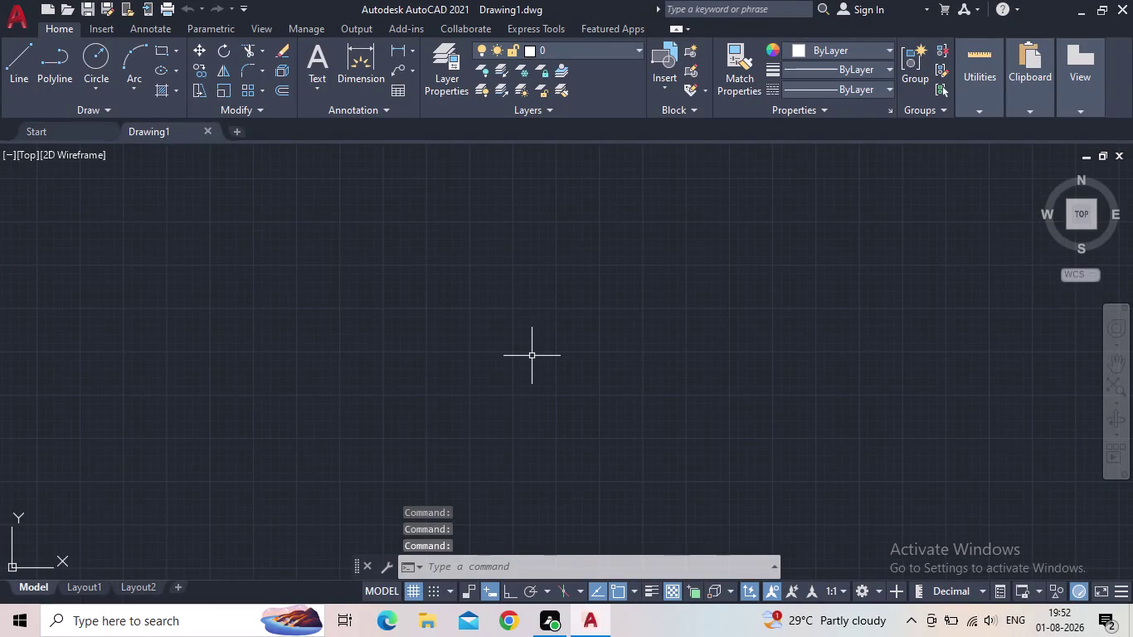
Set drawing units to Engineering length with 0'-0.00" precision, keeping Millimeters insertion scale.
middle_drag(510, 368, 464, 381)
scroll(down, 3)
middle_drag(438, 371, 533, 411)
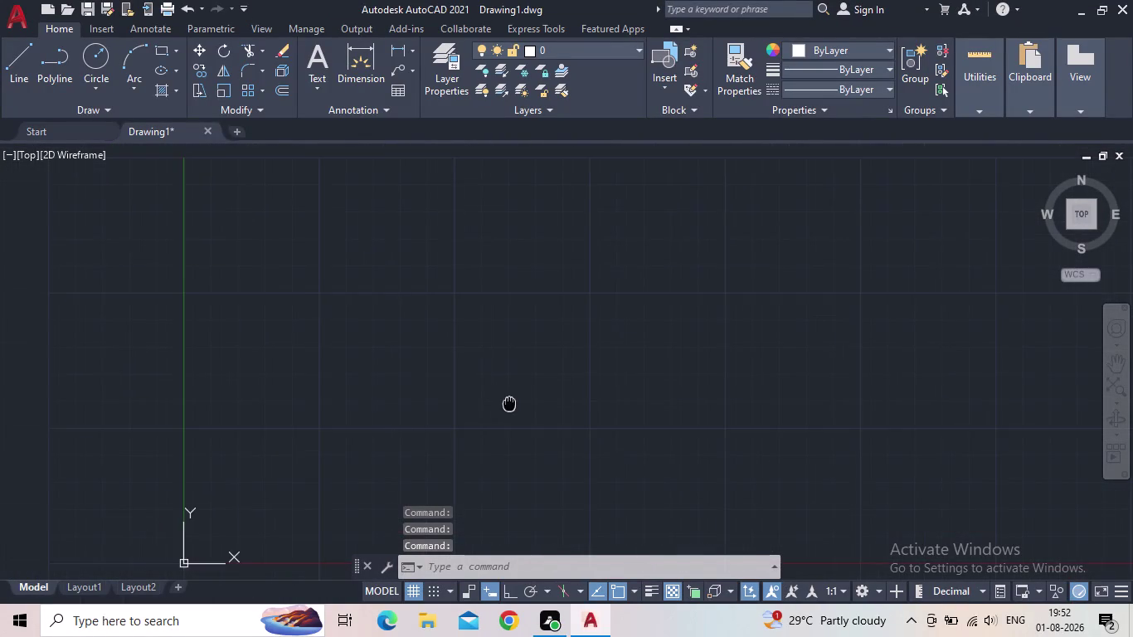
middle_drag(533, 411, 526, 408)
key(u)
key(n)
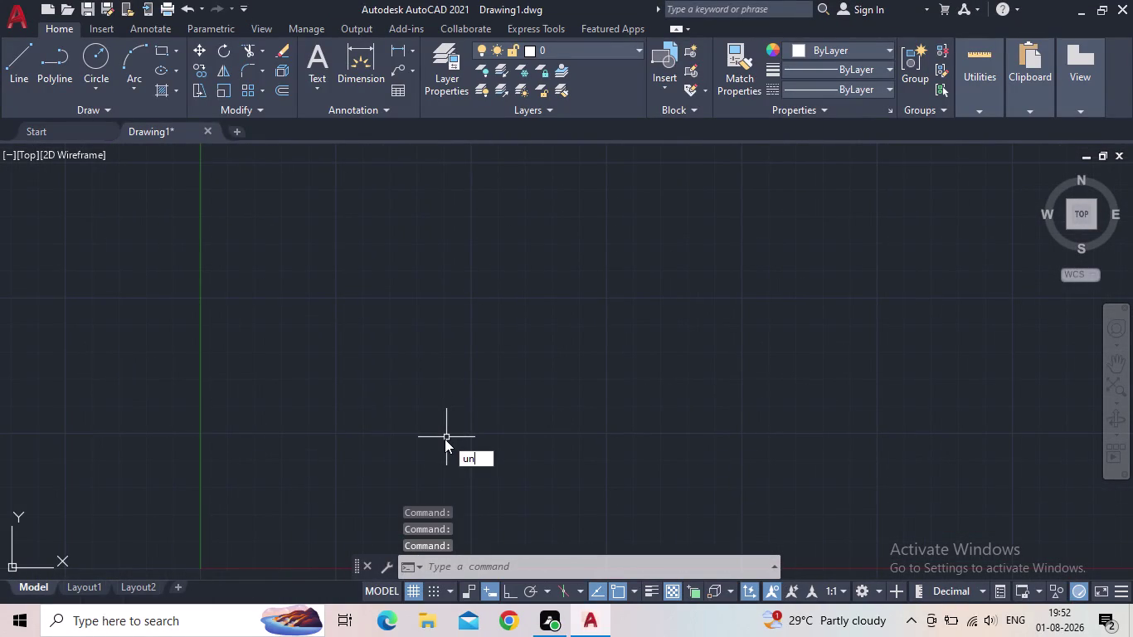
key(Return)
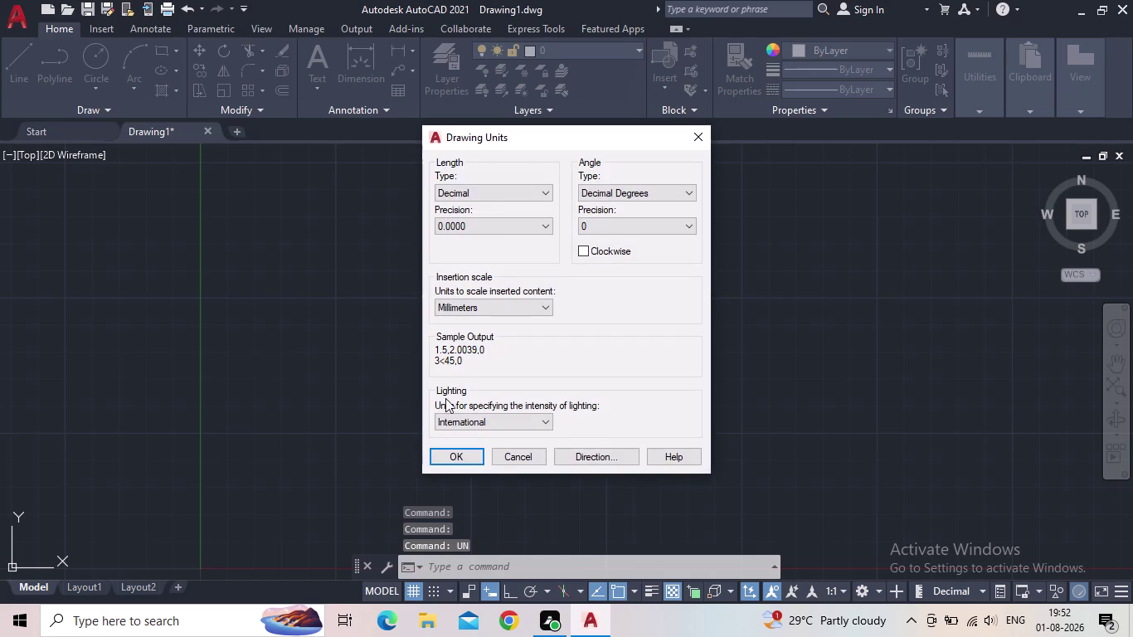
click(501, 195)
click(490, 226)
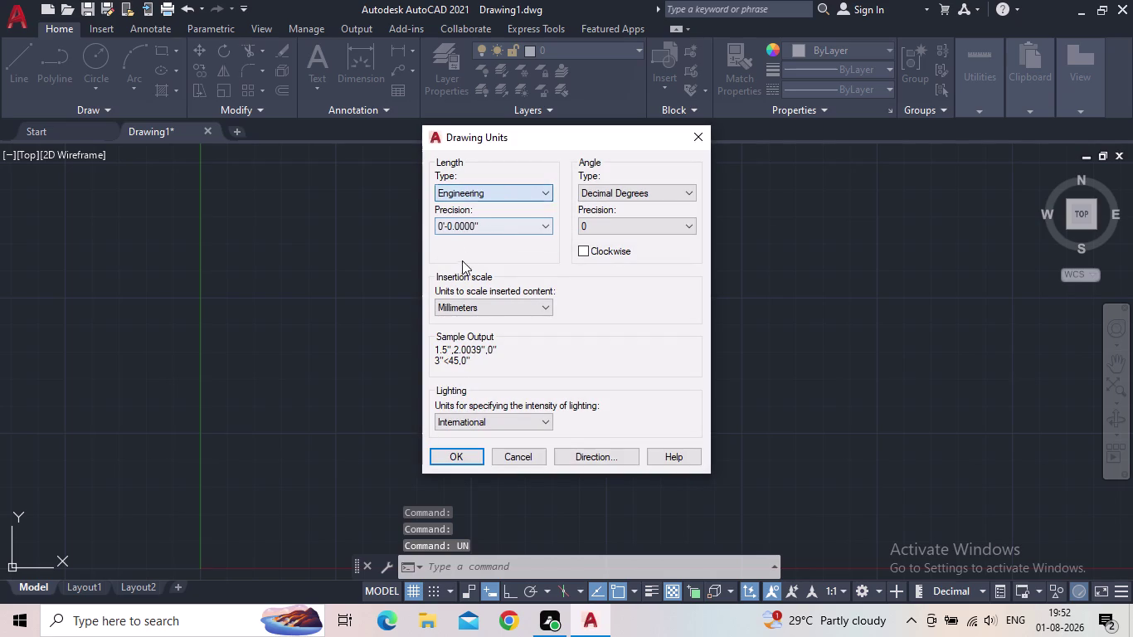
click(506, 229)
click(474, 260)
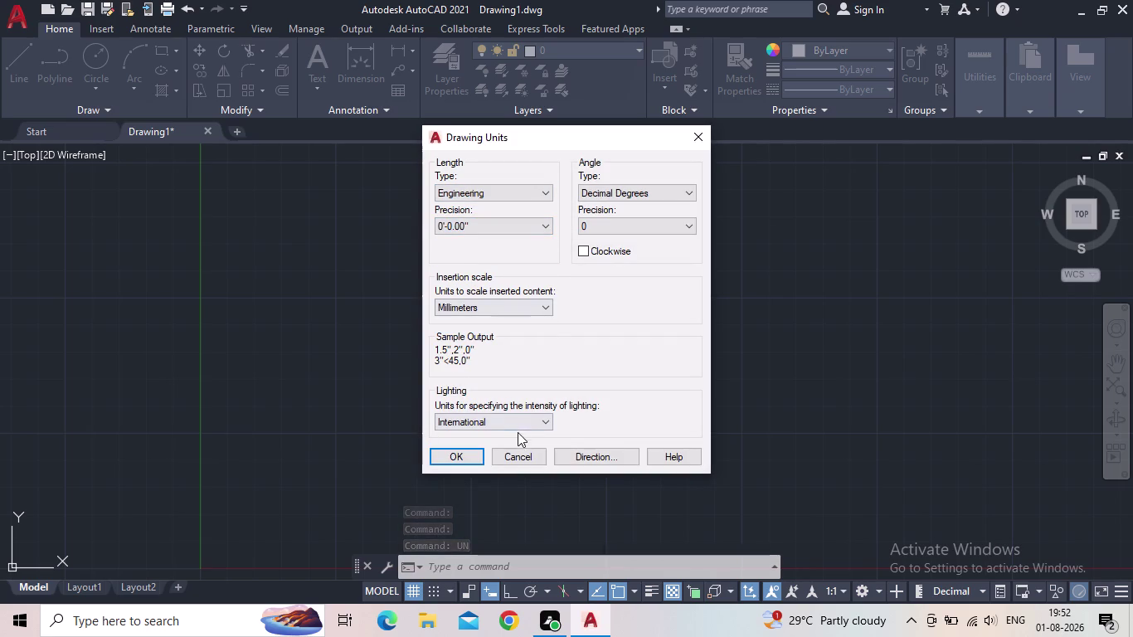
click(512, 304)
click(474, 331)
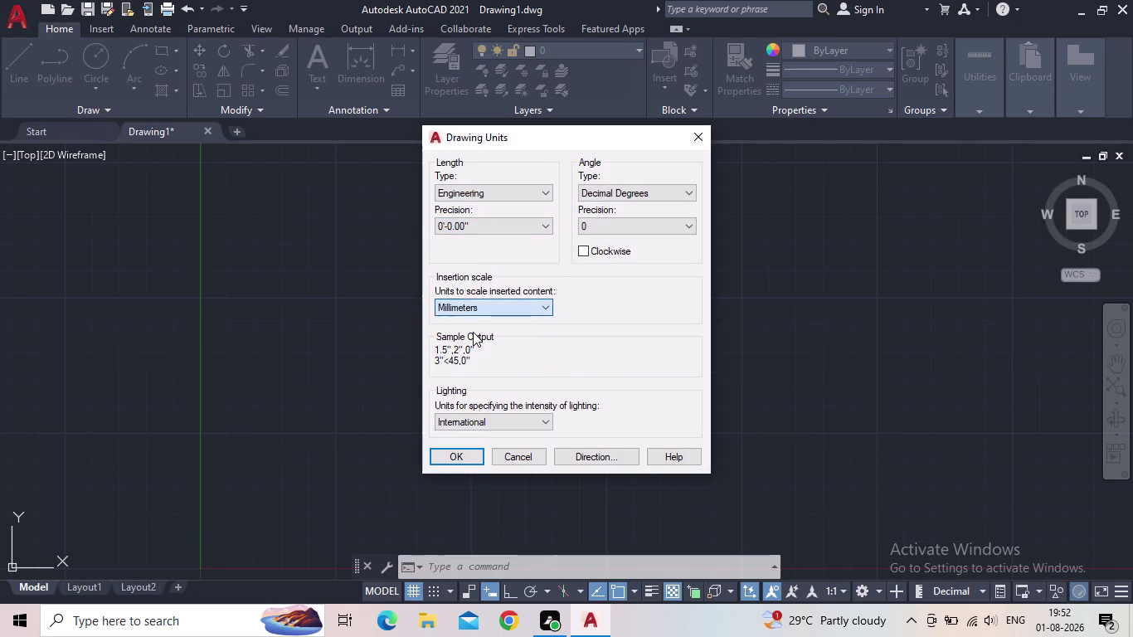
click(457, 450)
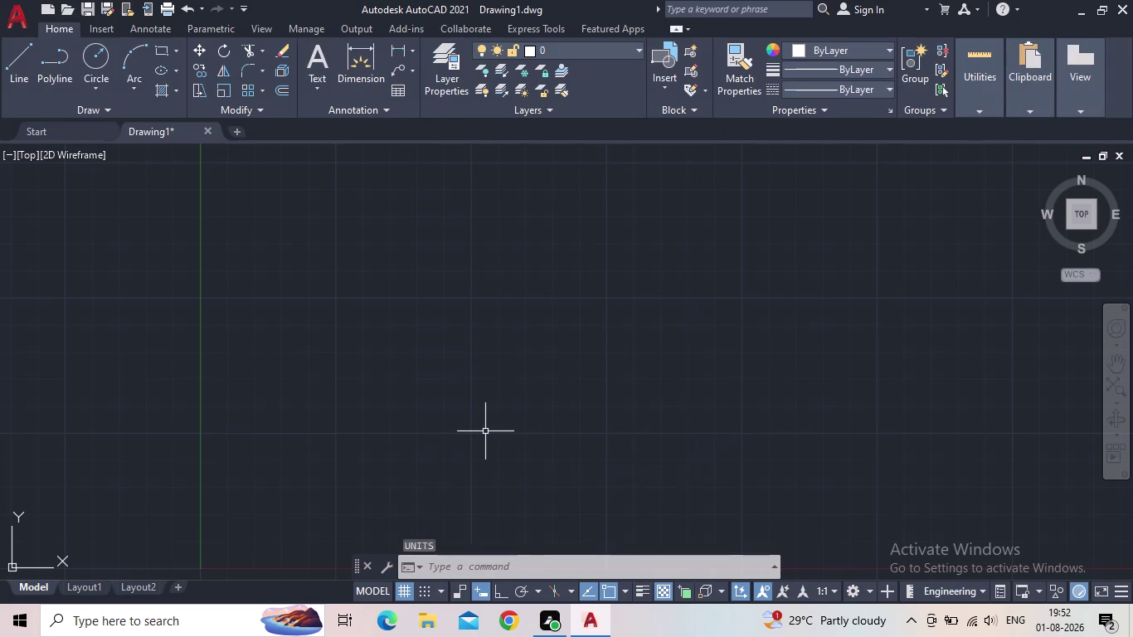
Give the ISO-25 dimension style Engineering primary units with 0'-0.00" precision, then close the manager.
key(d)
key(space)
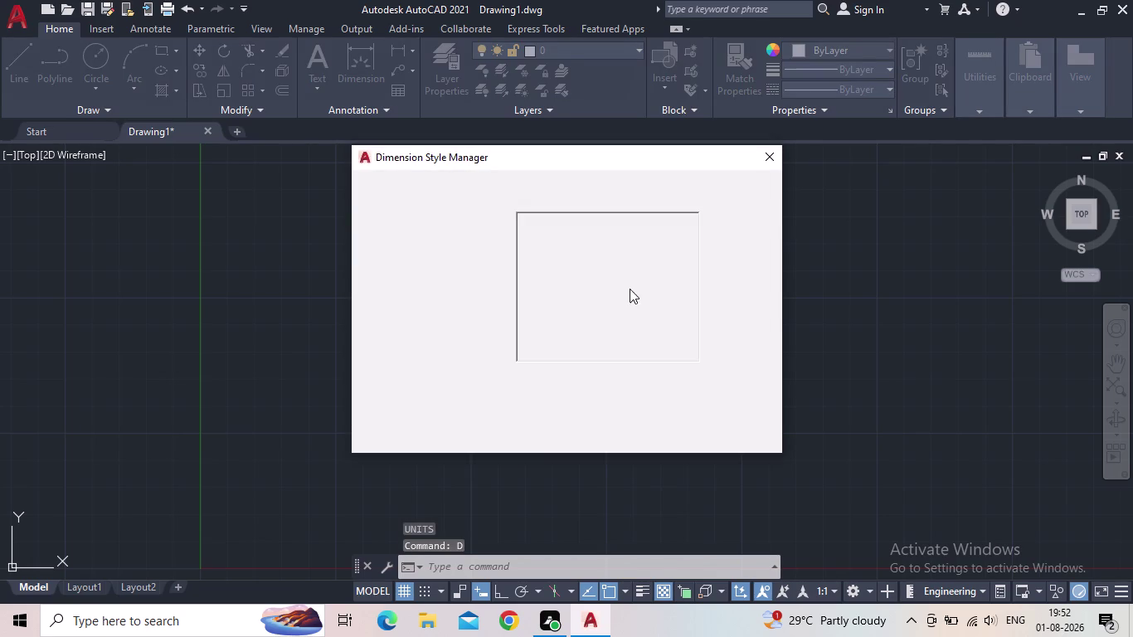
click(737, 277)
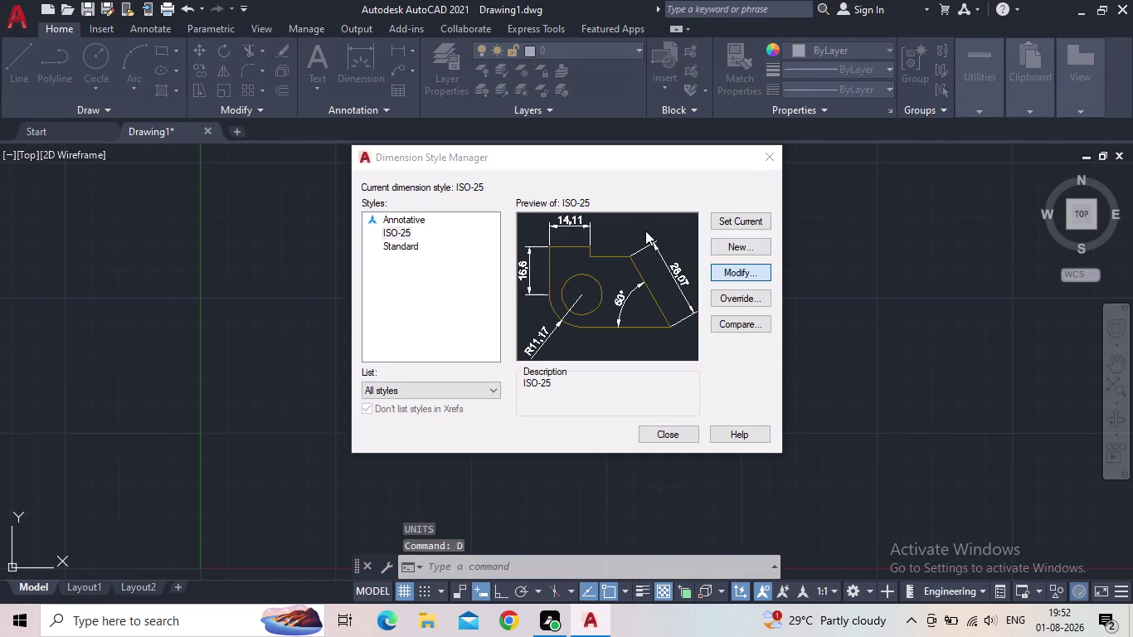
click(548, 122)
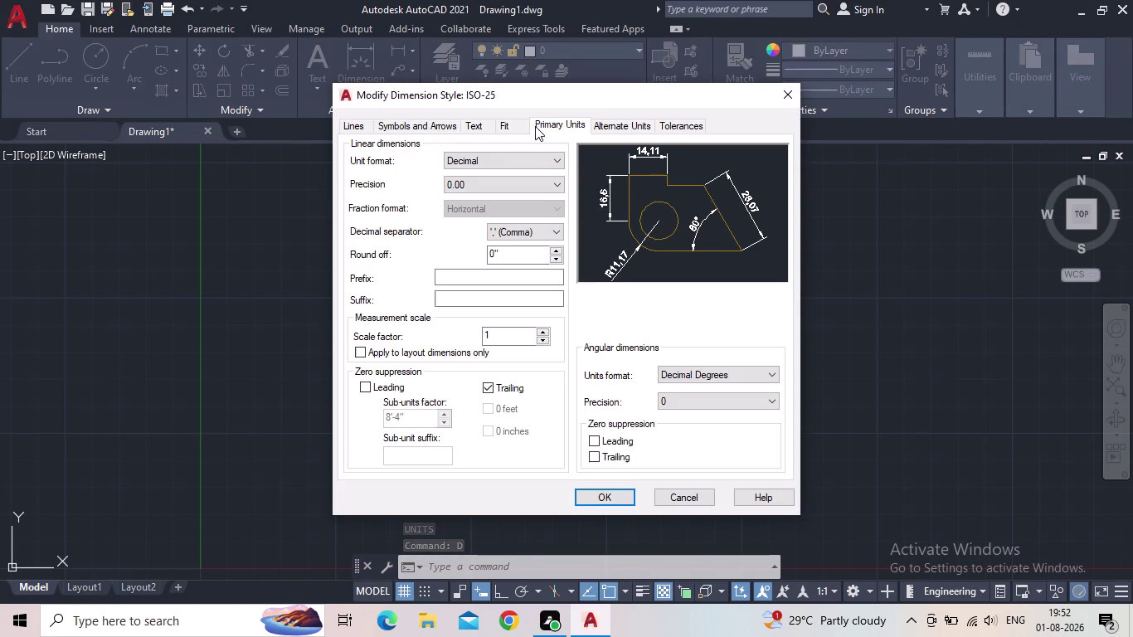
click(499, 155)
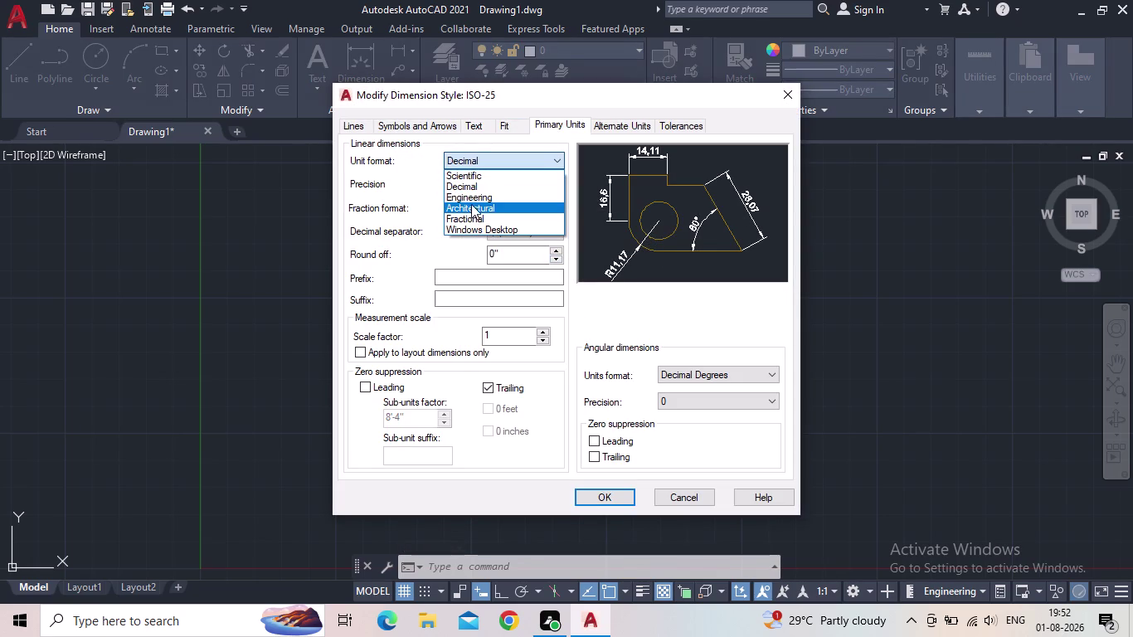
click(474, 200)
click(483, 190)
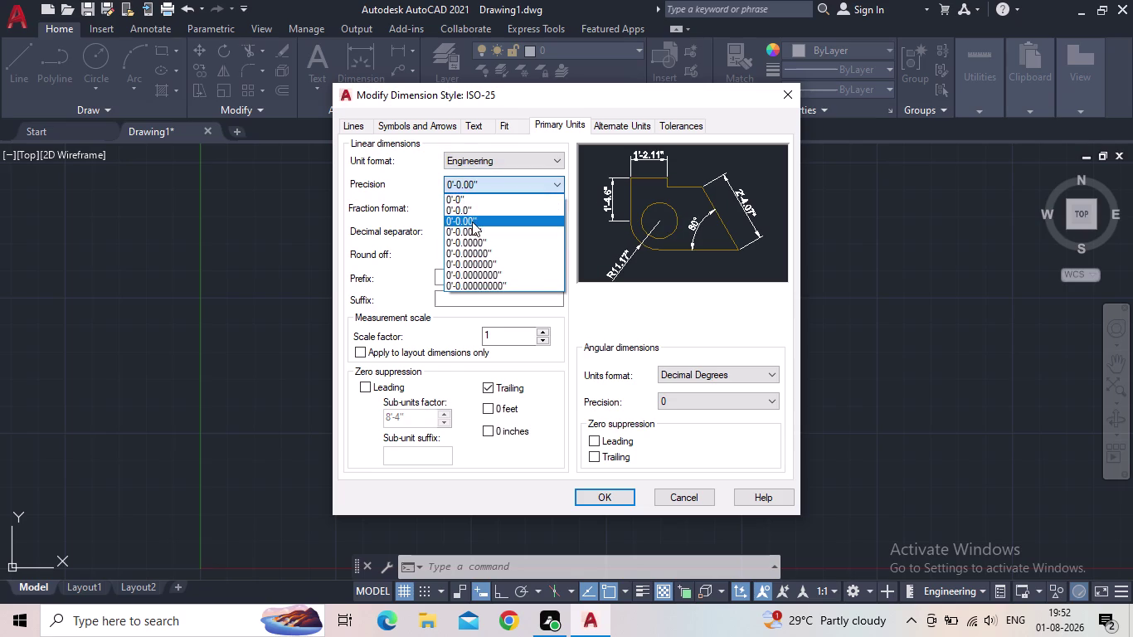
click(472, 222)
click(604, 495)
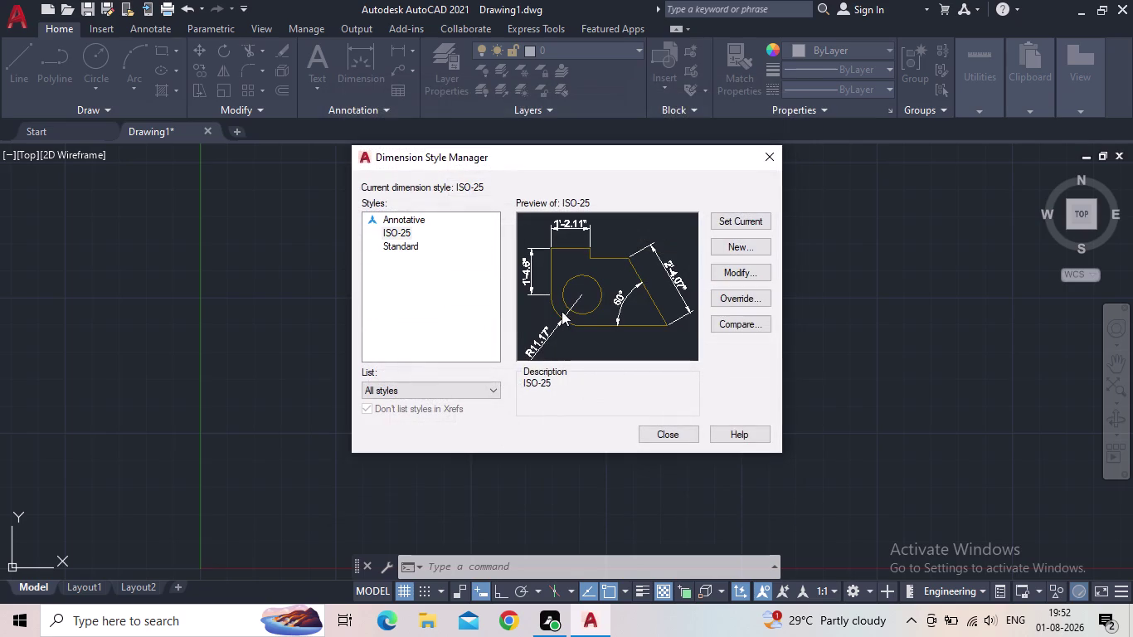
click(737, 219)
click(668, 432)
scroll(down, 3)
middle_drag(506, 383, 405, 400)
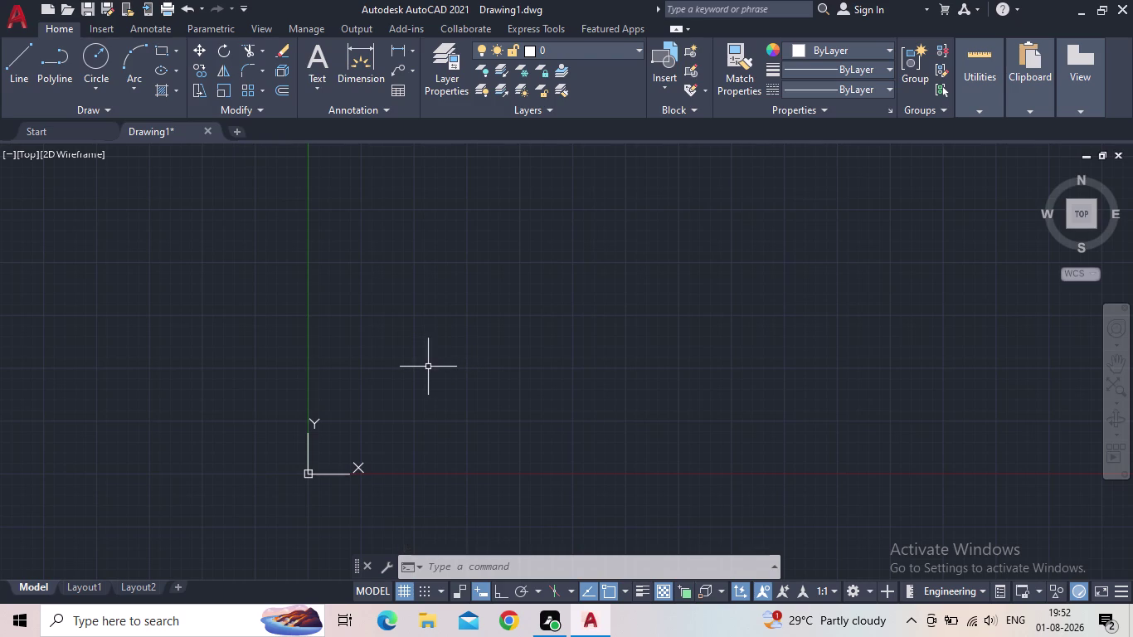
Pan the origin into the lower left of the view and start XLINE.
middle_drag(428, 352, 242, 367)
scroll(down, 3)
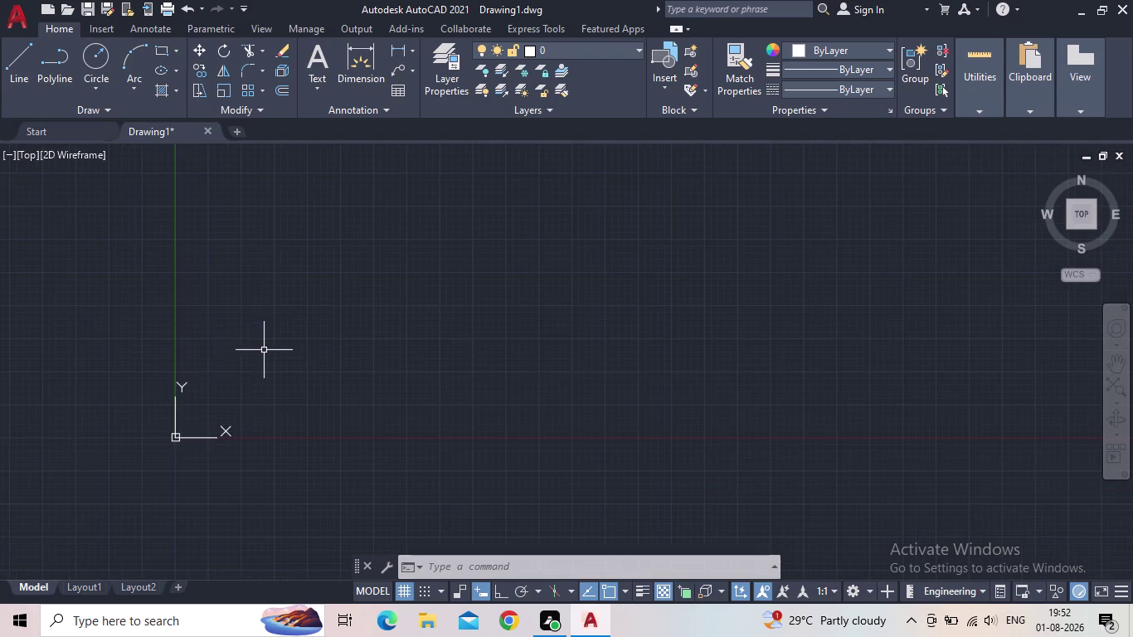
middle_drag(267, 342, 247, 409)
scroll(up, 3)
middle_drag(253, 403, 225, 384)
middle_drag(435, 348, 405, 326)
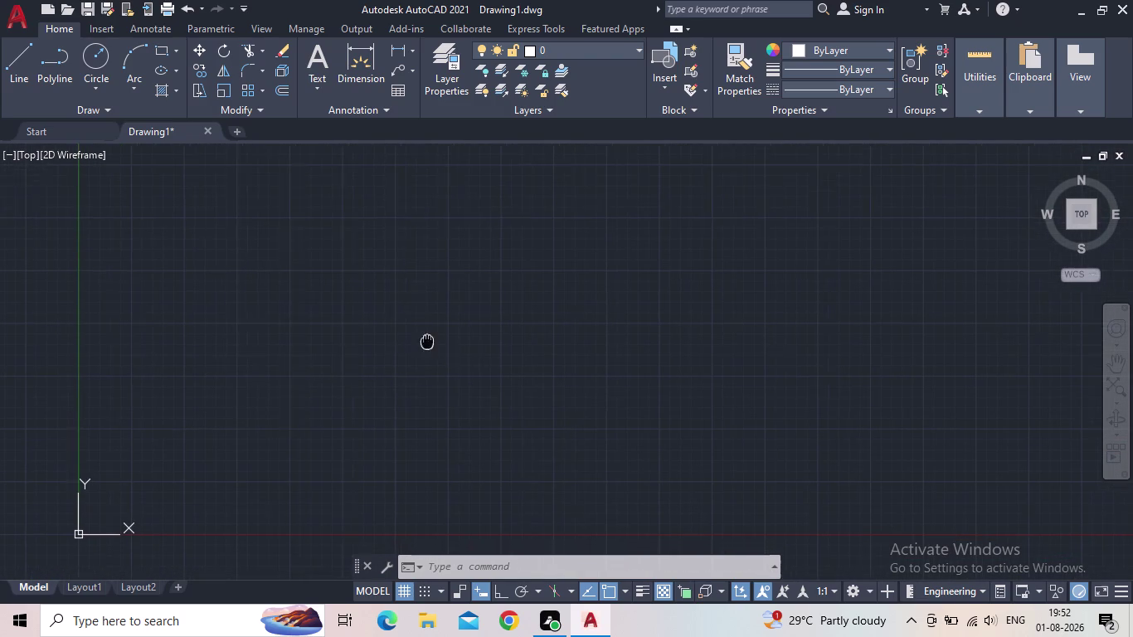
middle_drag(405, 326, 393, 333)
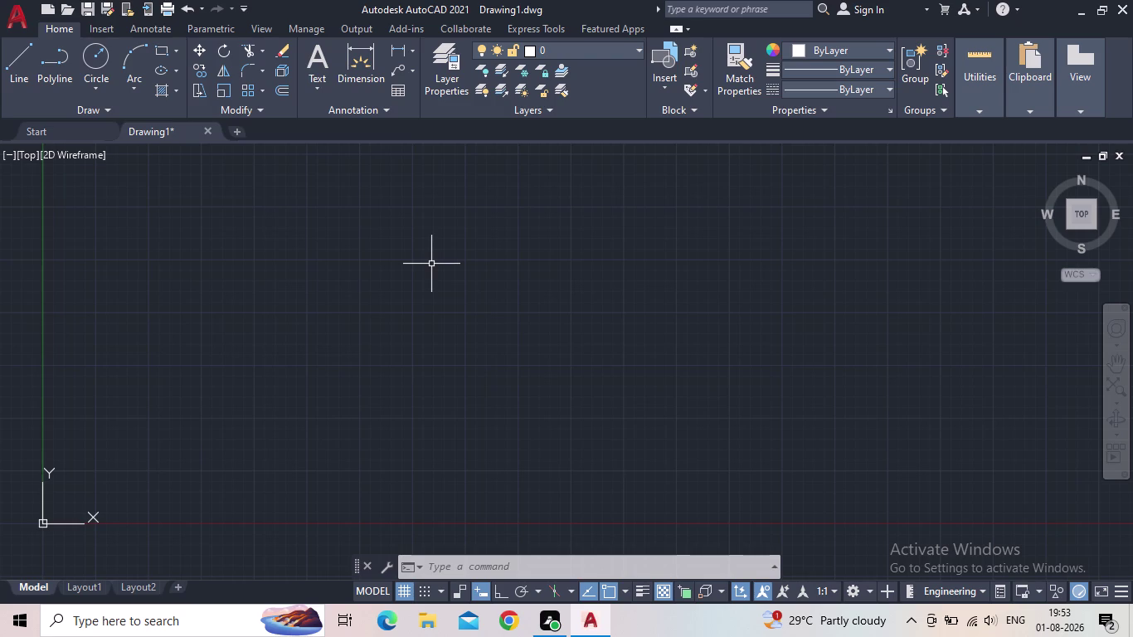
middle_drag(438, 286, 426, 289)
scroll(down, 3)
middle_drag(416, 316, 362, 360)
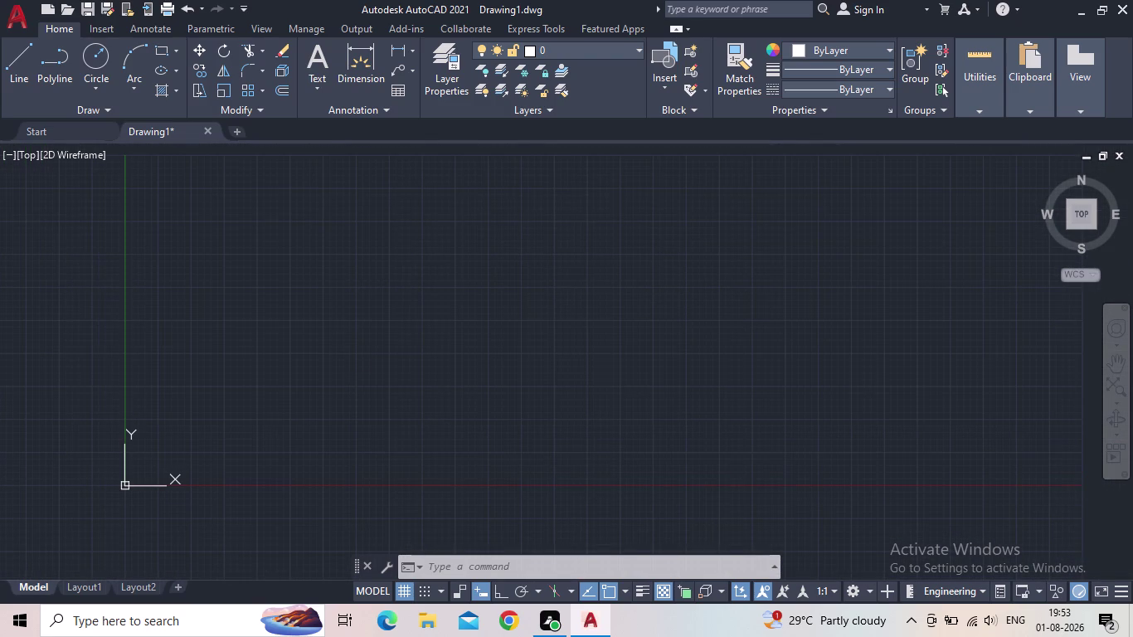
text(xl)
key(Return)
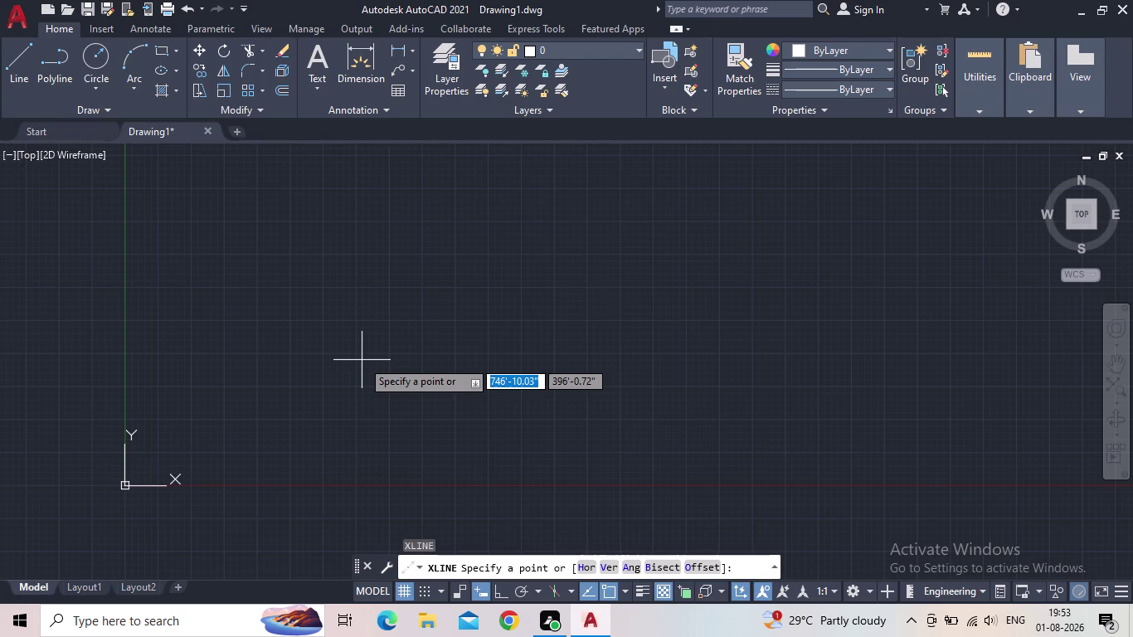
Place a vertical construction line in the drawing.
key(v)
key(Return)
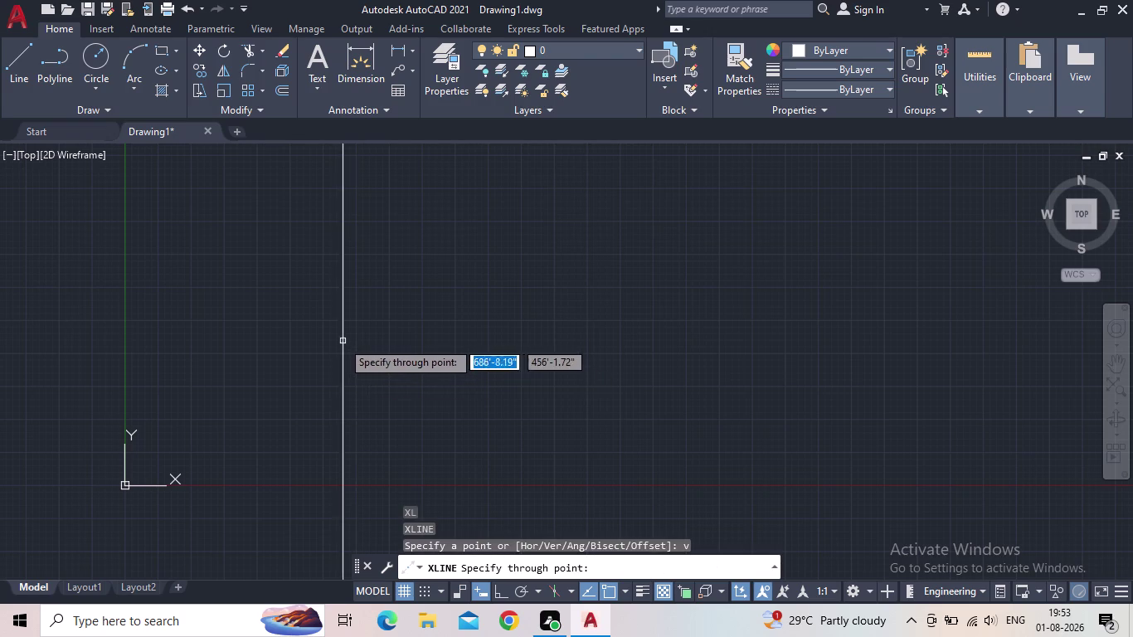
click(336, 283)
key(Escape)
middle_drag(374, 338, 364, 385)
scroll(up, 3)
scroll(up, 3)
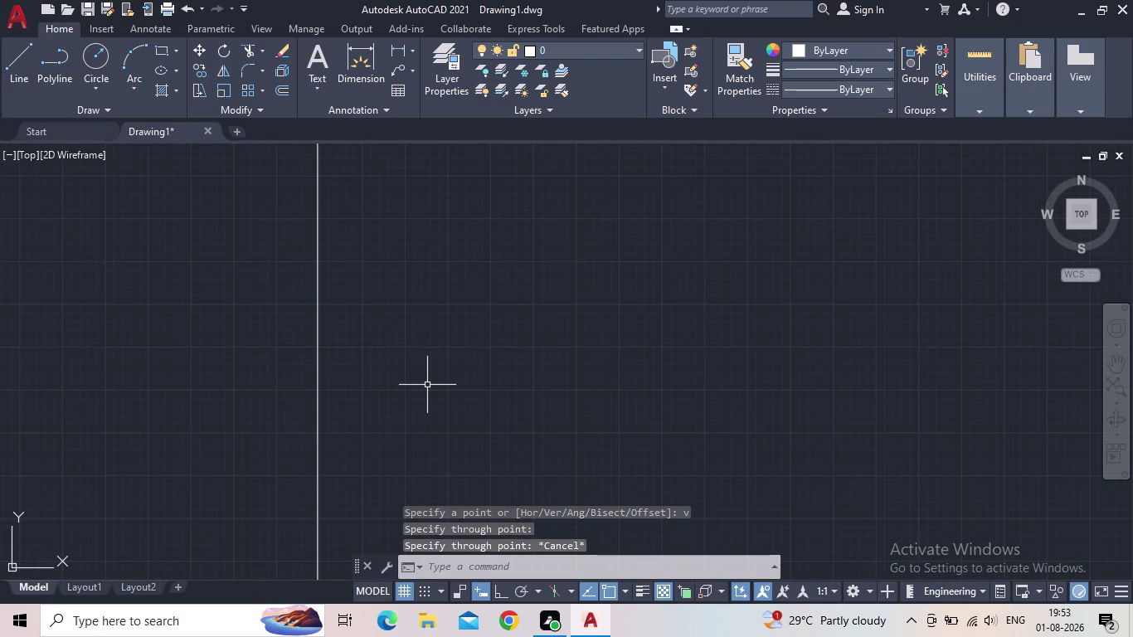
Offset the vertical construction line 9" to the right.
key(o)
key(Return)
text(9)
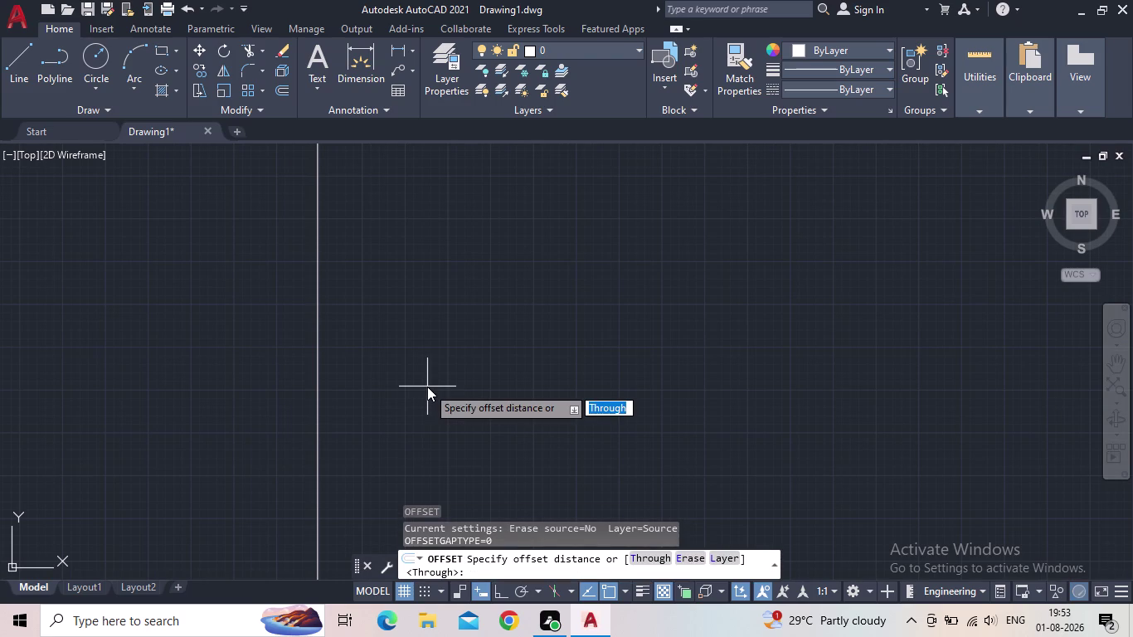
text(")
key(Return)
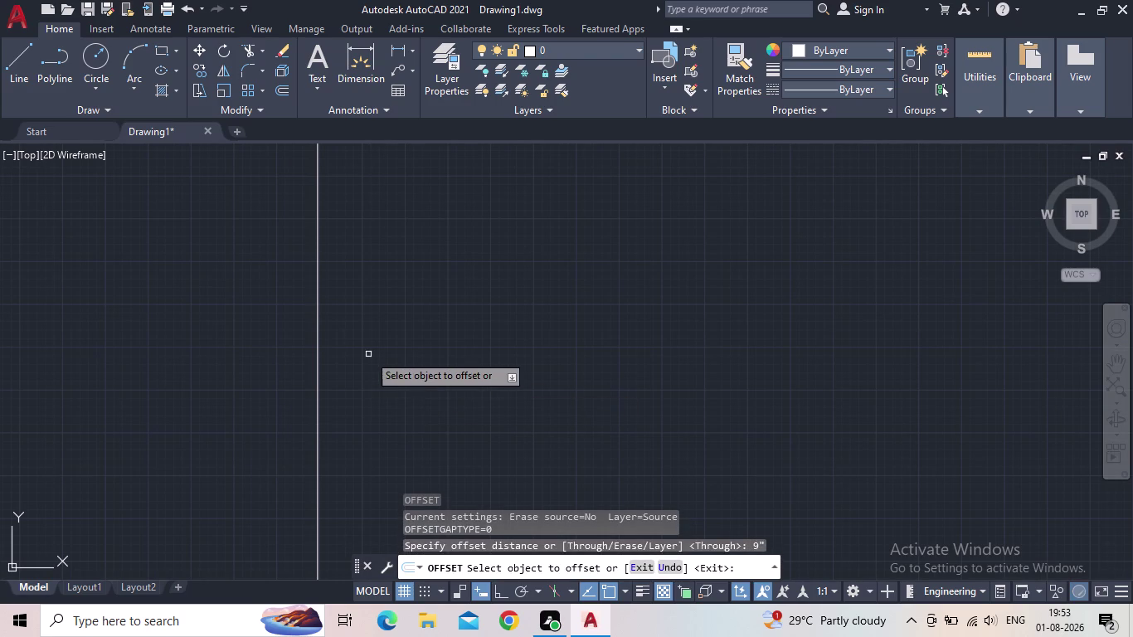
drag(316, 356, 331, 358)
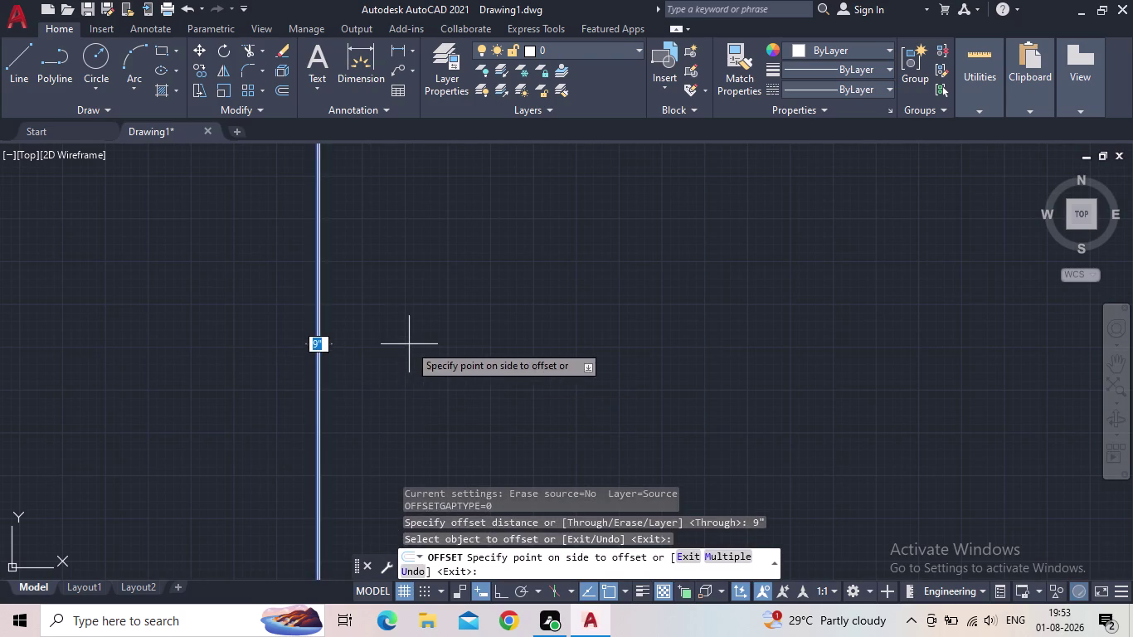
click(409, 344)
scroll(up, 3)
key(Escape)
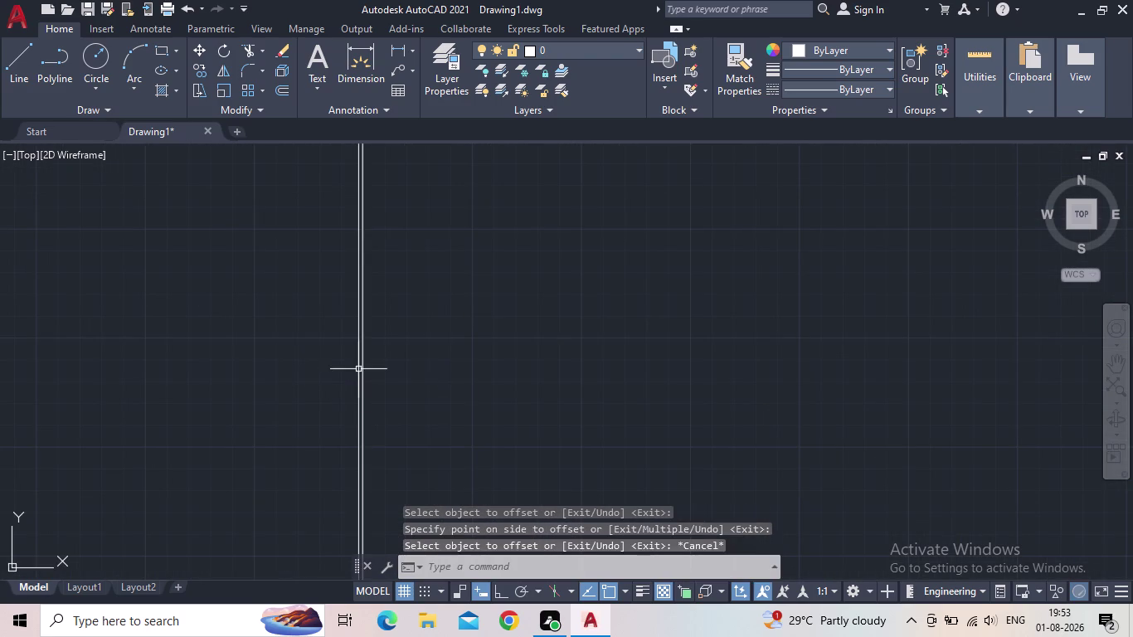
middle_drag(358, 369, 360, 338)
scroll(up, 3)
middle_drag(386, 377, 456, 302)
scroll(up, 3)
scroll(down, 3)
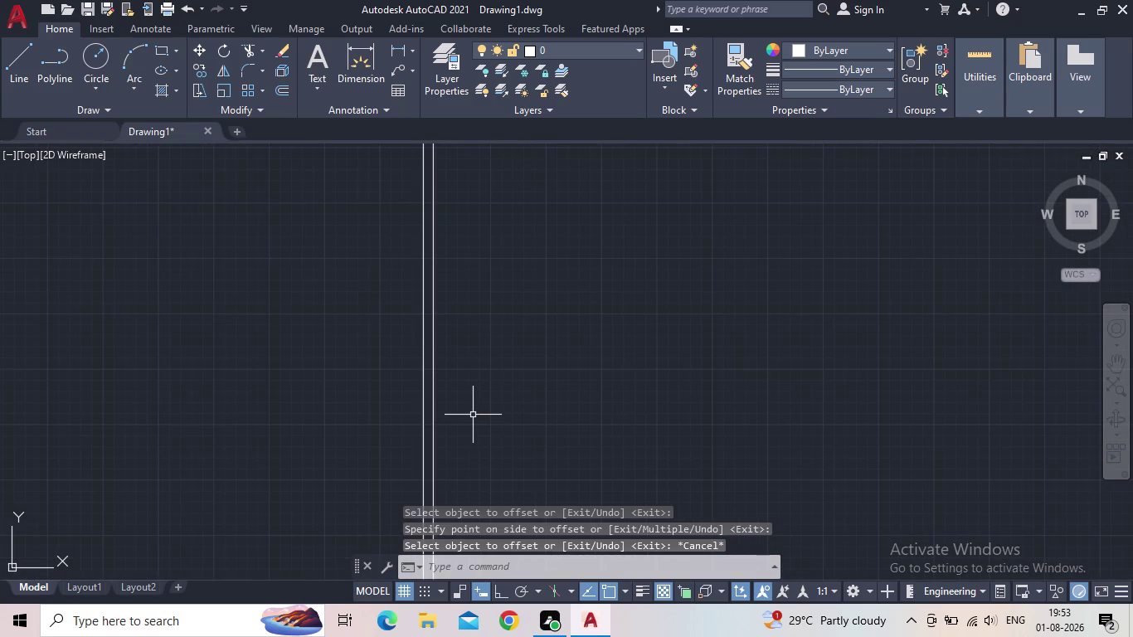
text(xl)
key(Return)
Place a horizontal construction line across the vertical pair.
key(h)
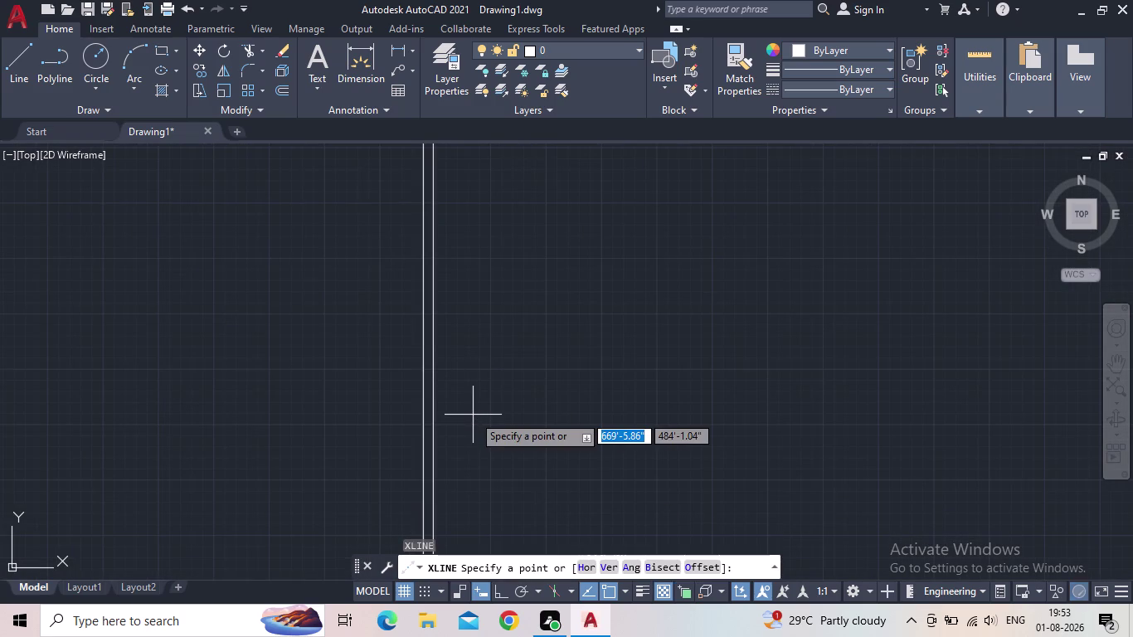
key(Return)
click(461, 417)
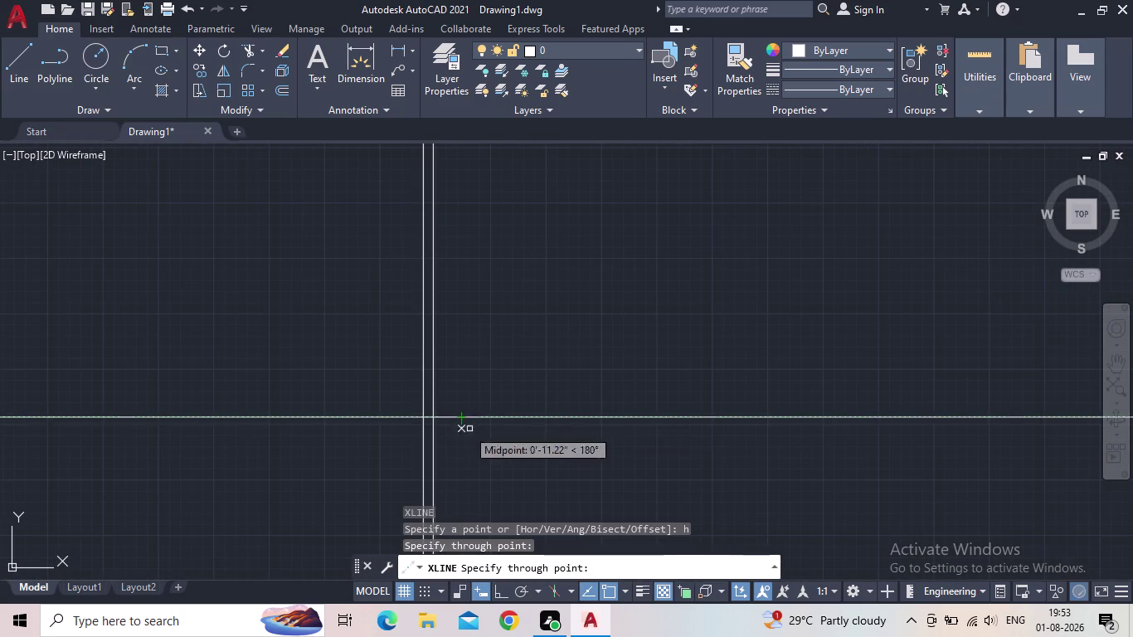
key(Escape)
Offset the horizontal line 9" upward to form the wall thickness.
key(o)
key(Return)
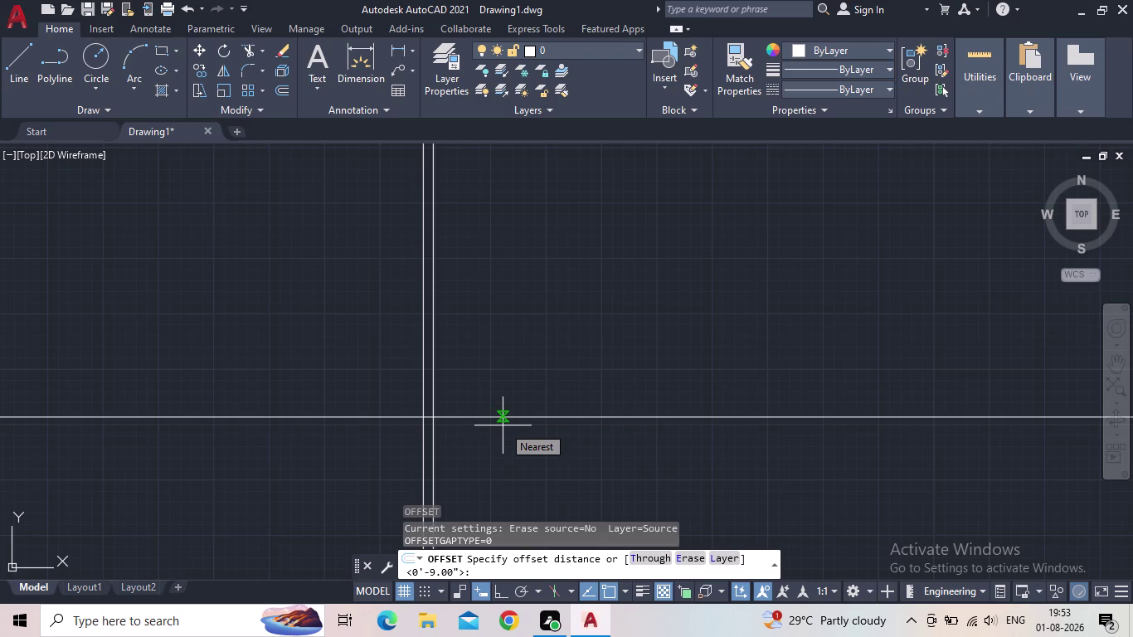
key(9)
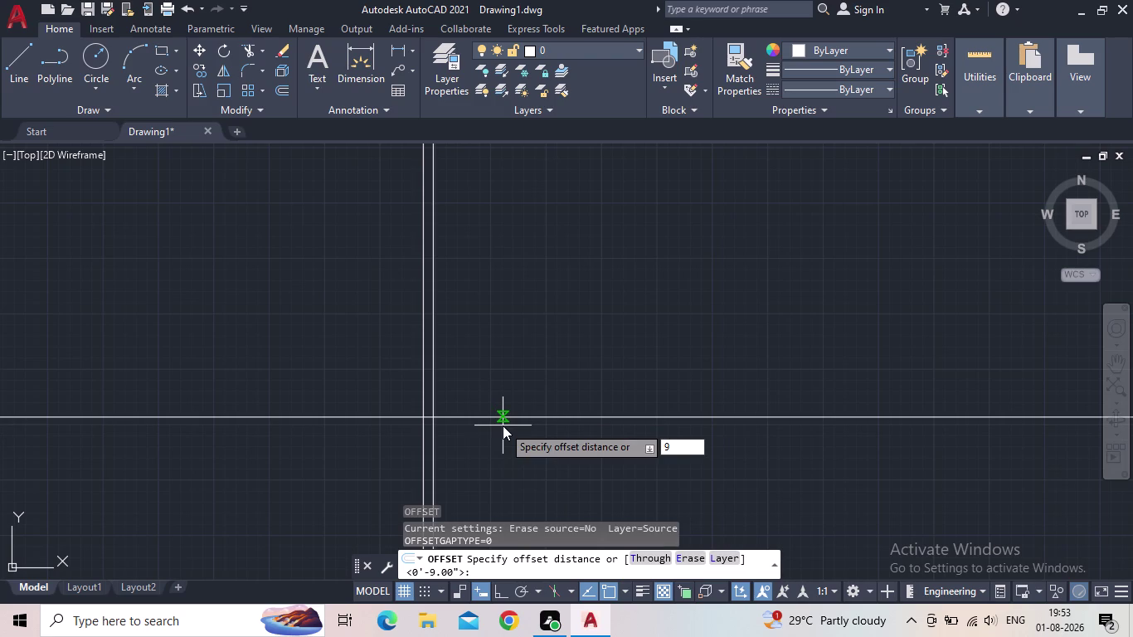
key(shift+quotedbl)
key(Return)
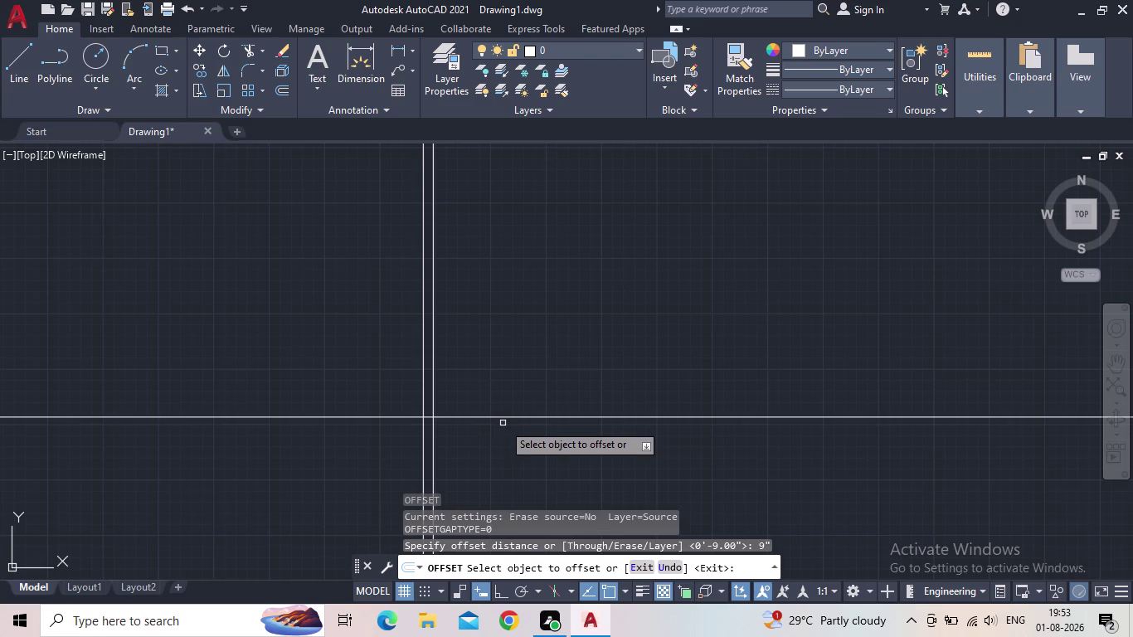
click(499, 415)
click(512, 340)
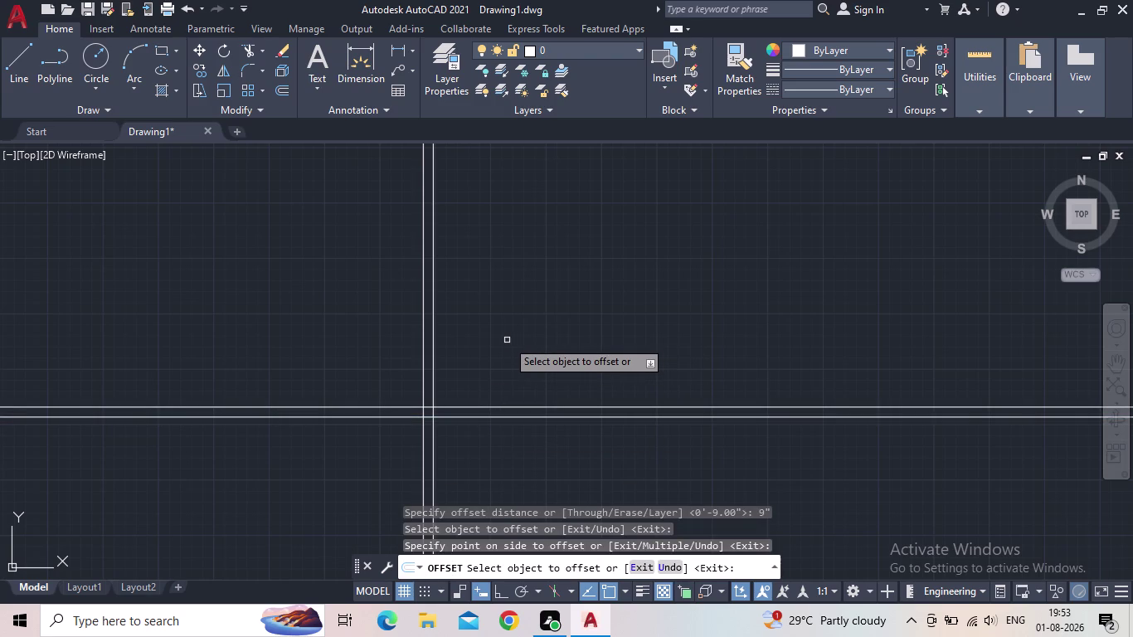
middle_drag(511, 319, 441, 331)
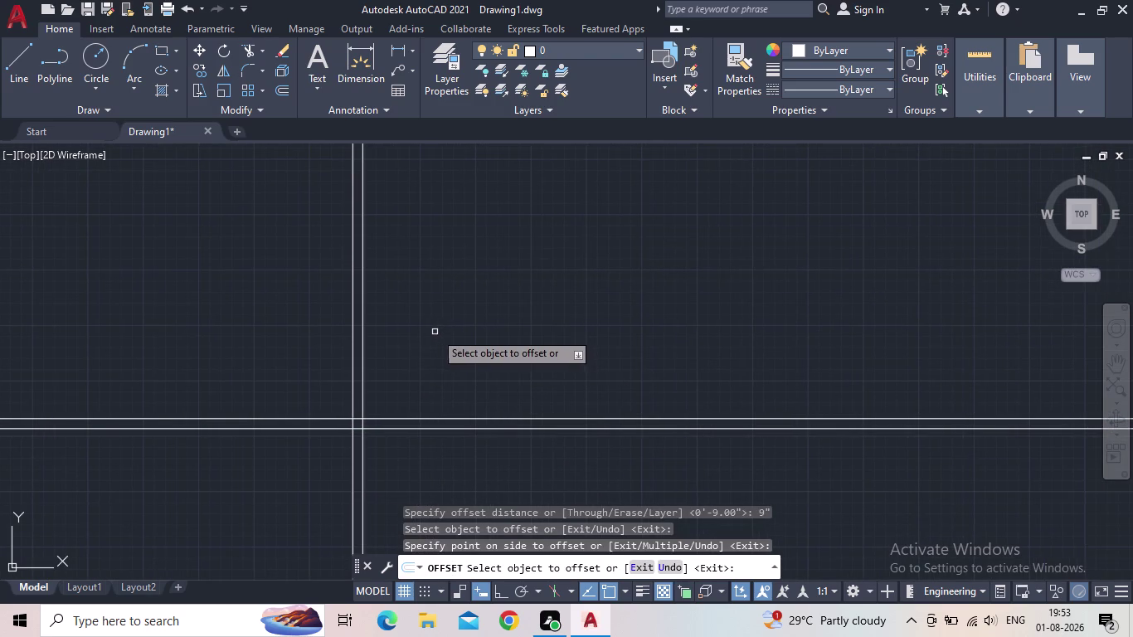
key(Escape)
Trim the crossing line ends at the wall corner.
key(t)
key(r)
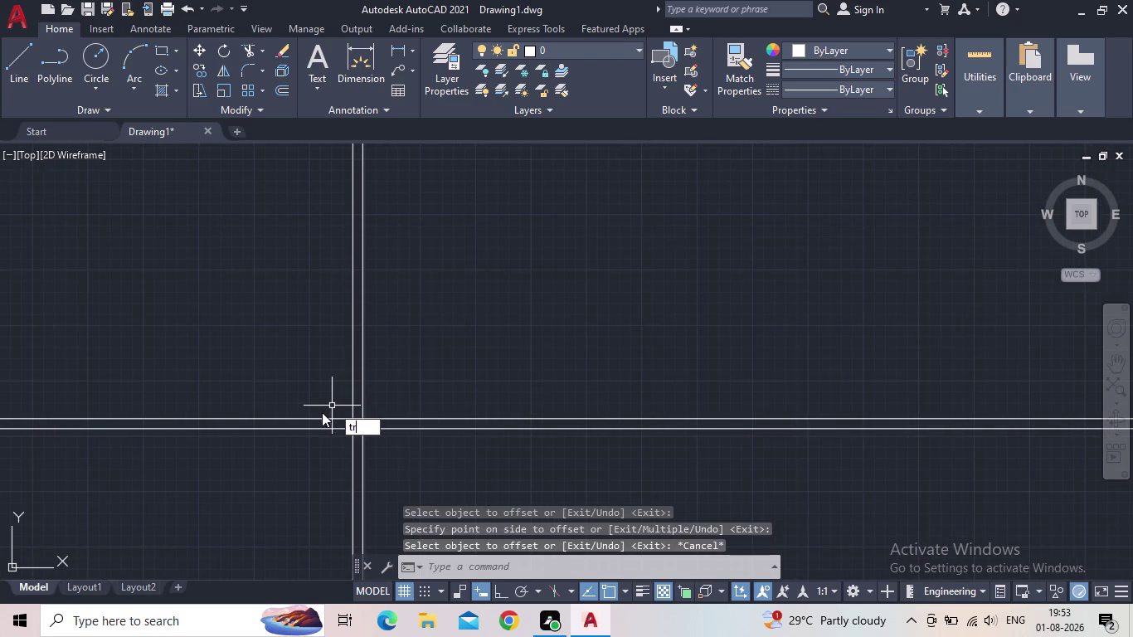
key(space)
click(308, 440)
click(292, 398)
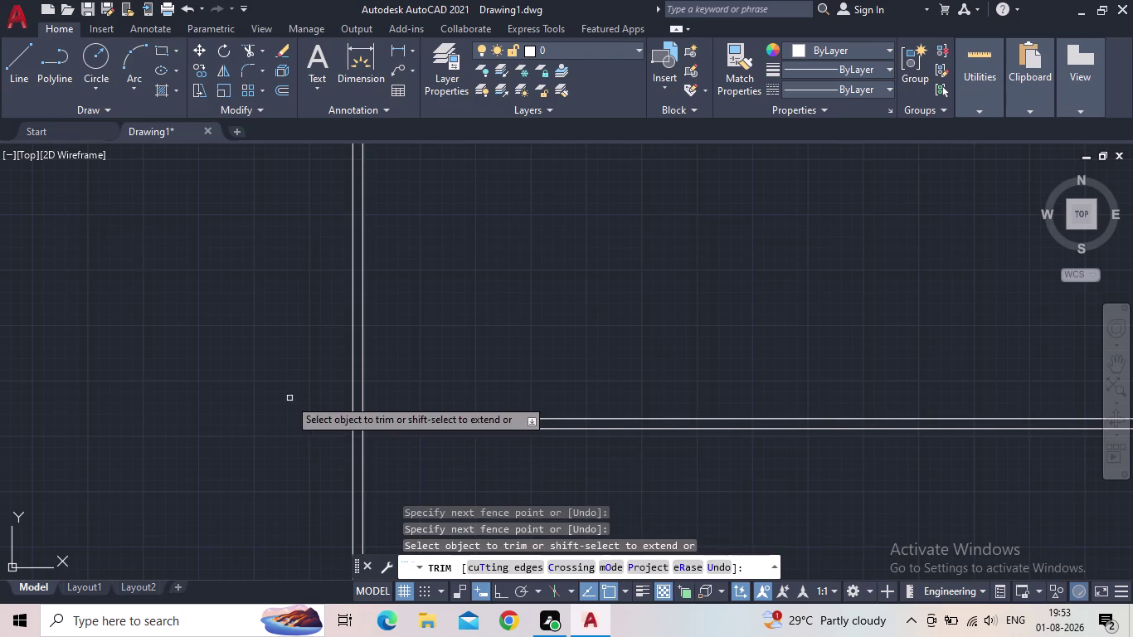
drag(394, 480, 381, 477)
click(342, 474)
scroll(down, 3)
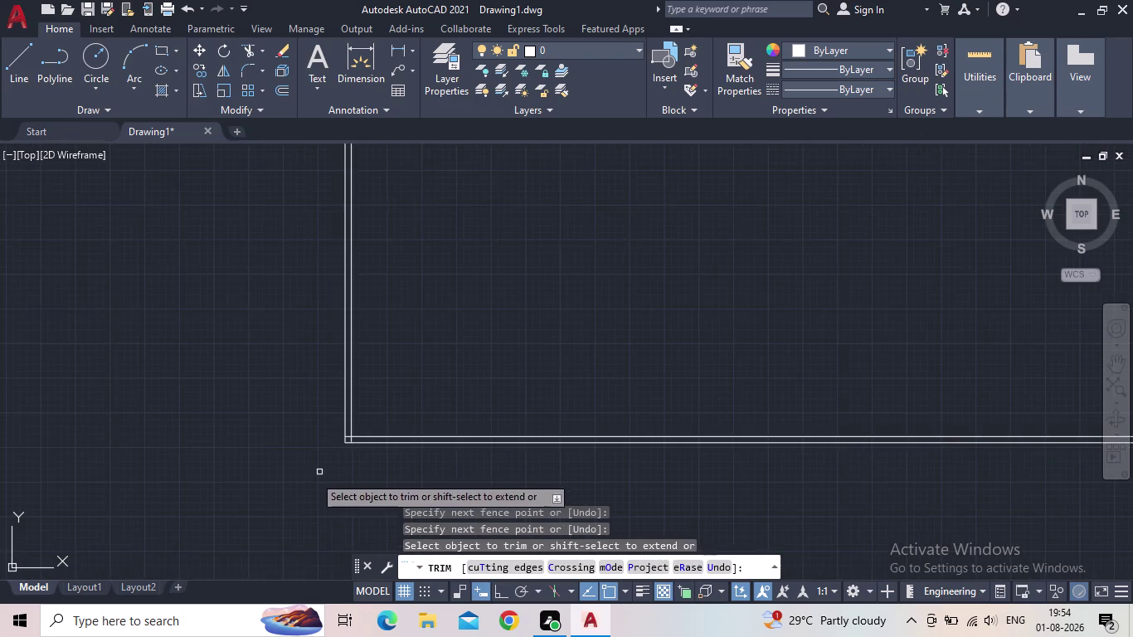
scroll(down, 3)
key(Escape)
scroll(up, 3)
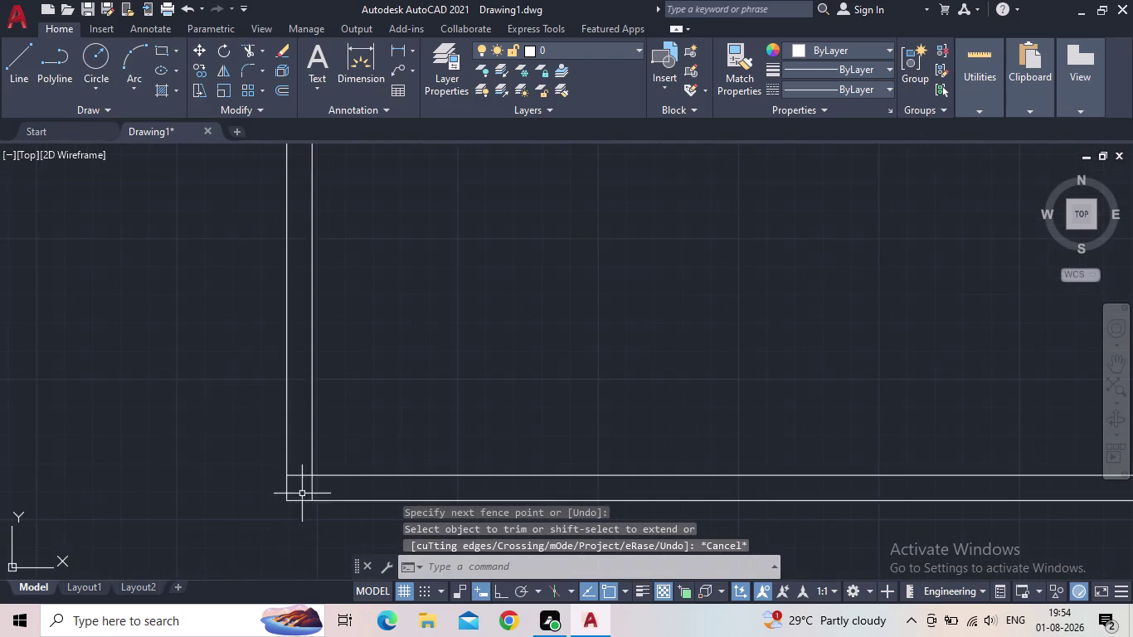
scroll(up, 3)
Trim the remaining outer overhangs at the corner.
key(t)
key(r)
key(space)
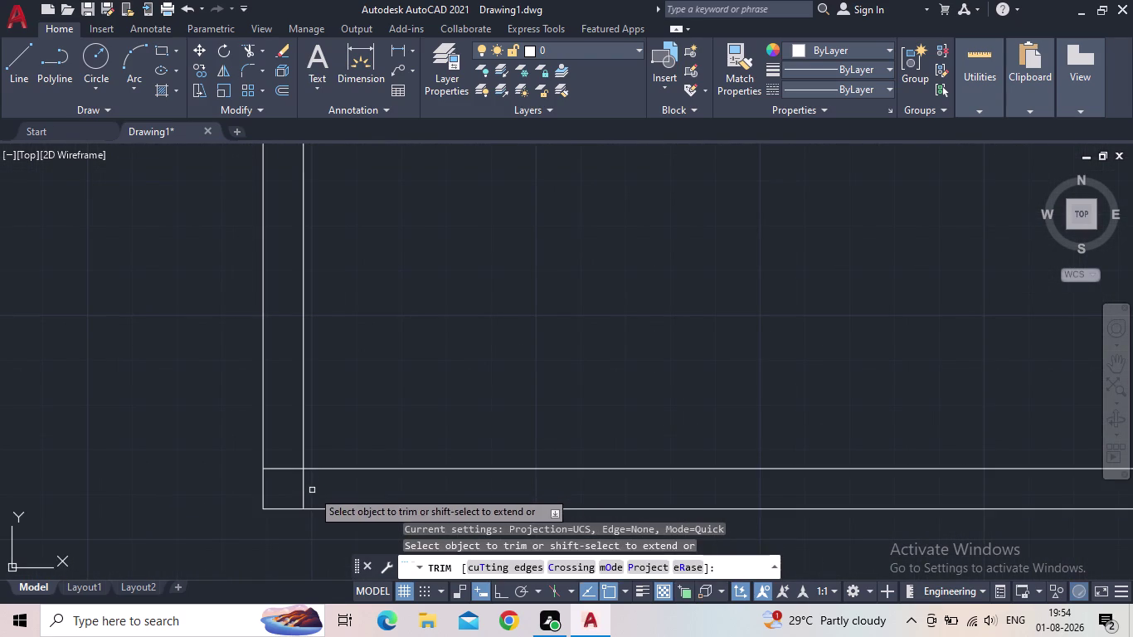
click(312, 490)
click(297, 487)
click(289, 476)
click(284, 456)
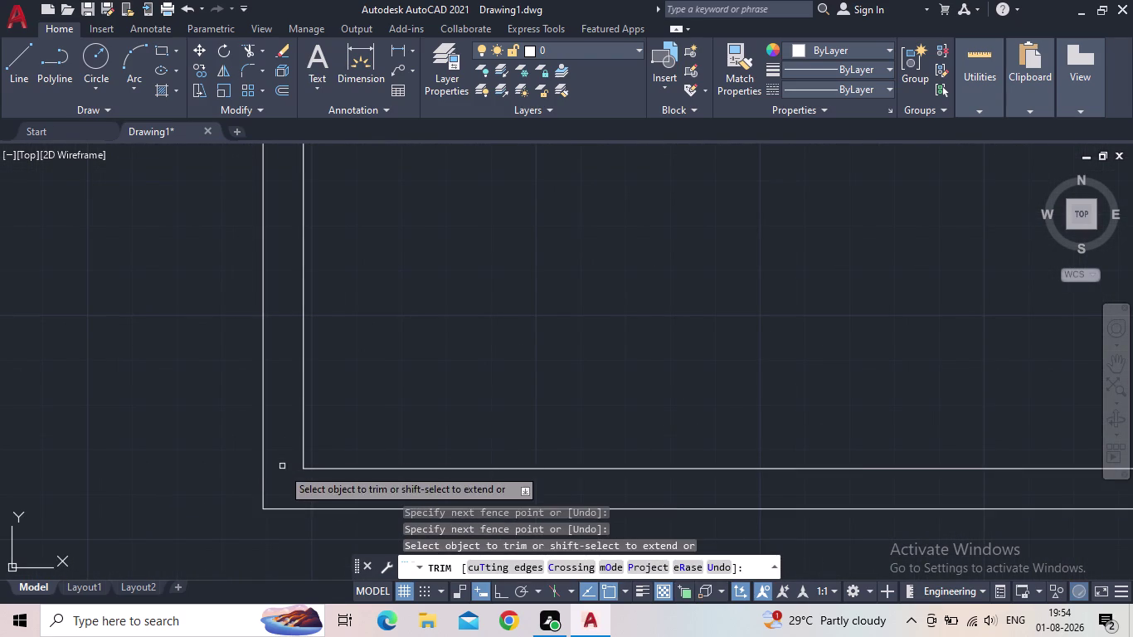
scroll(down, 3)
End trimming and choose Save As > Drawing from the Application menu.
key(Escape)
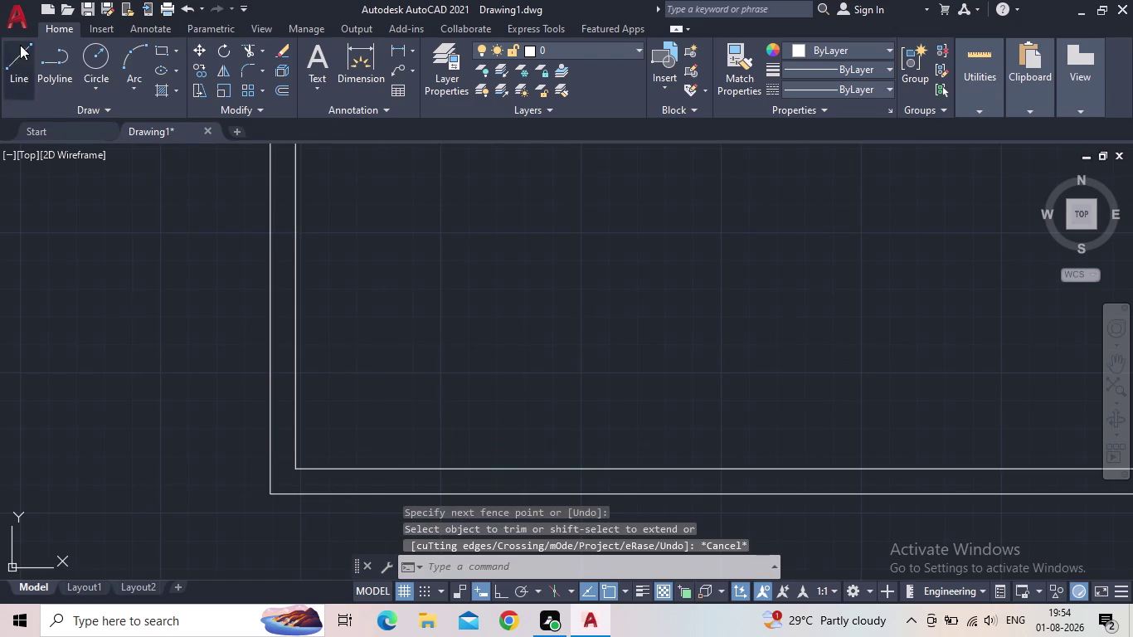
click(25, 20)
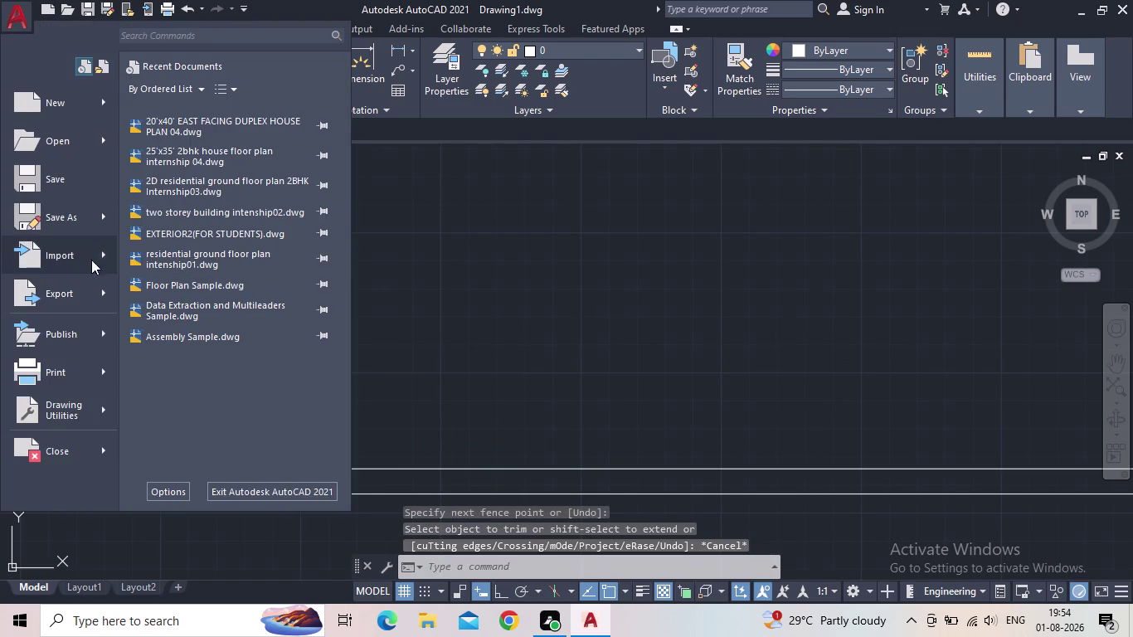
click(105, 216)
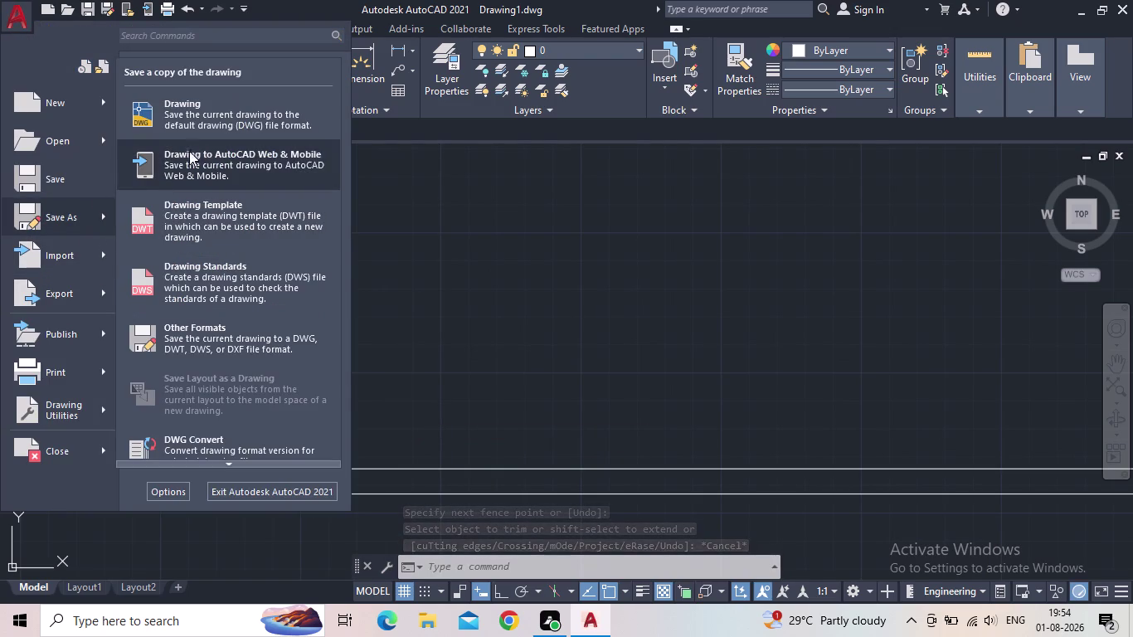
click(202, 116)
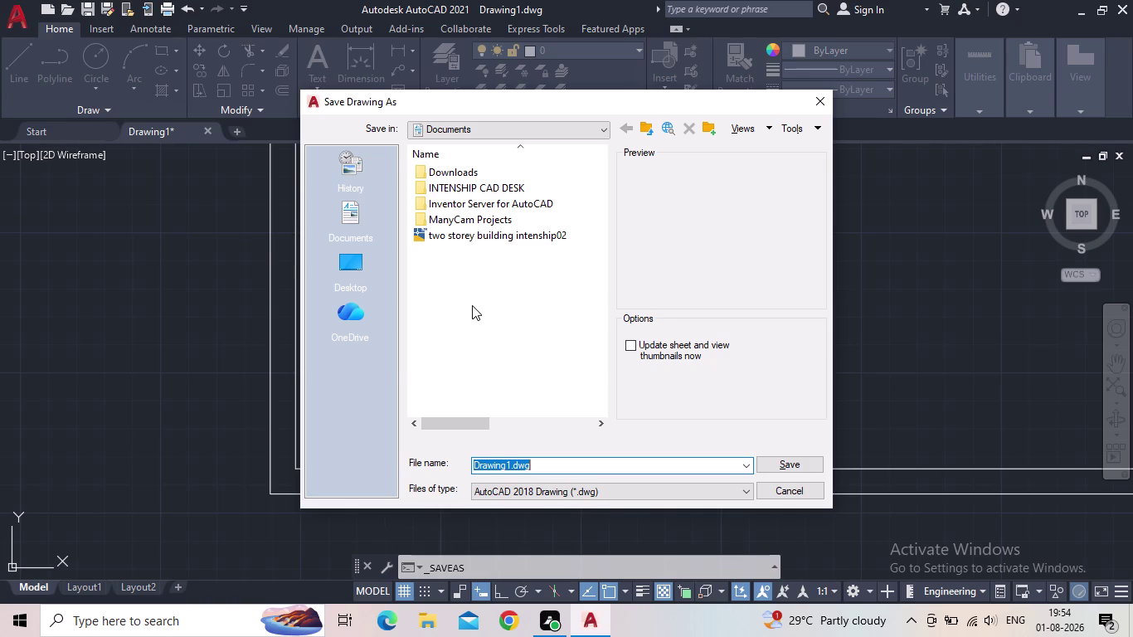
Enter '3BHK APARTMENT' as the start of the file name.
key(3)
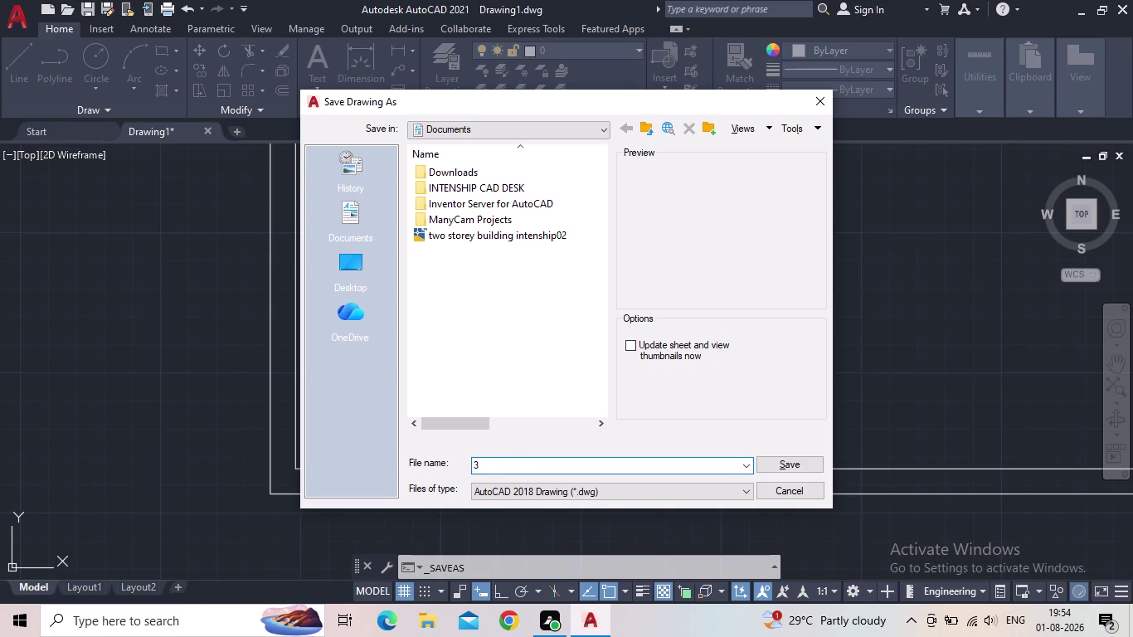
text(bhk)
key(space)
key(BackSpace)
key(BackSpace)
text(BHK)
key(space)
text(APA)
text(RTMENT)
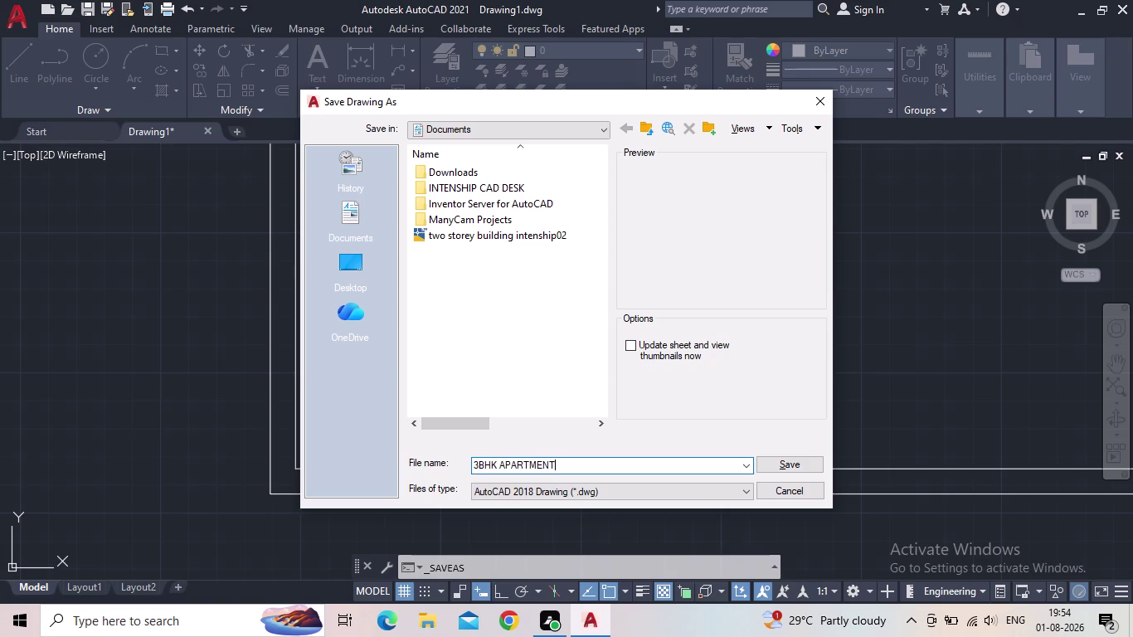
Complete the name '3BHK APARTMENT FLOOR PLAN 06' and save it in INTENSHIP CAD DESK.
key(space)
text(FLOOR)
key(space)
text(PLAN)
key(space)
text(0)
text(6)
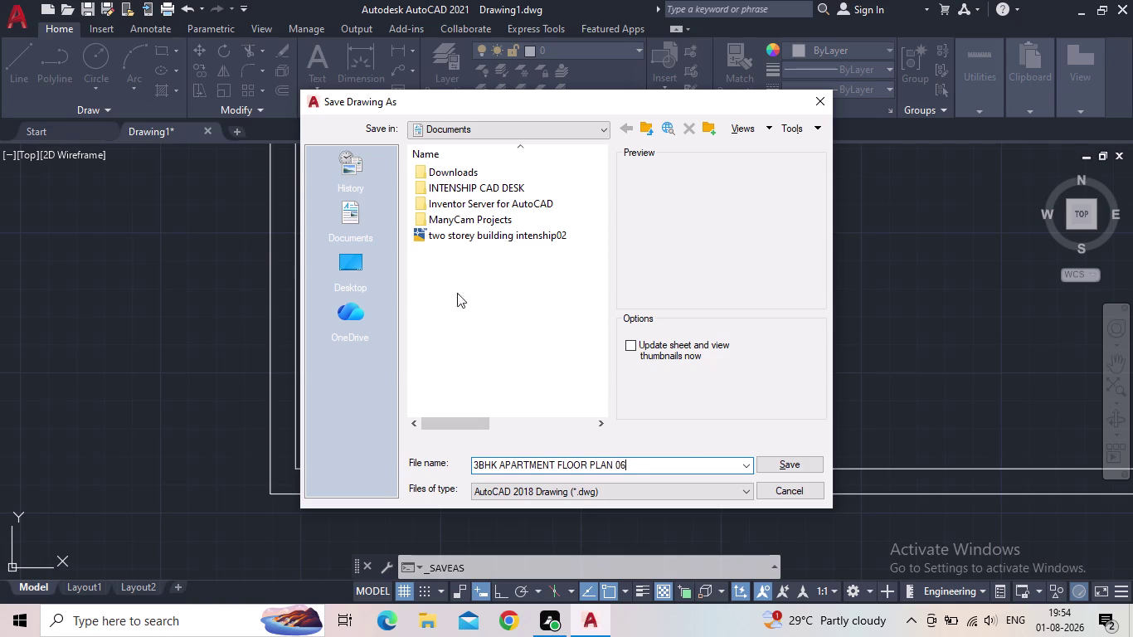
double_click(470, 190)
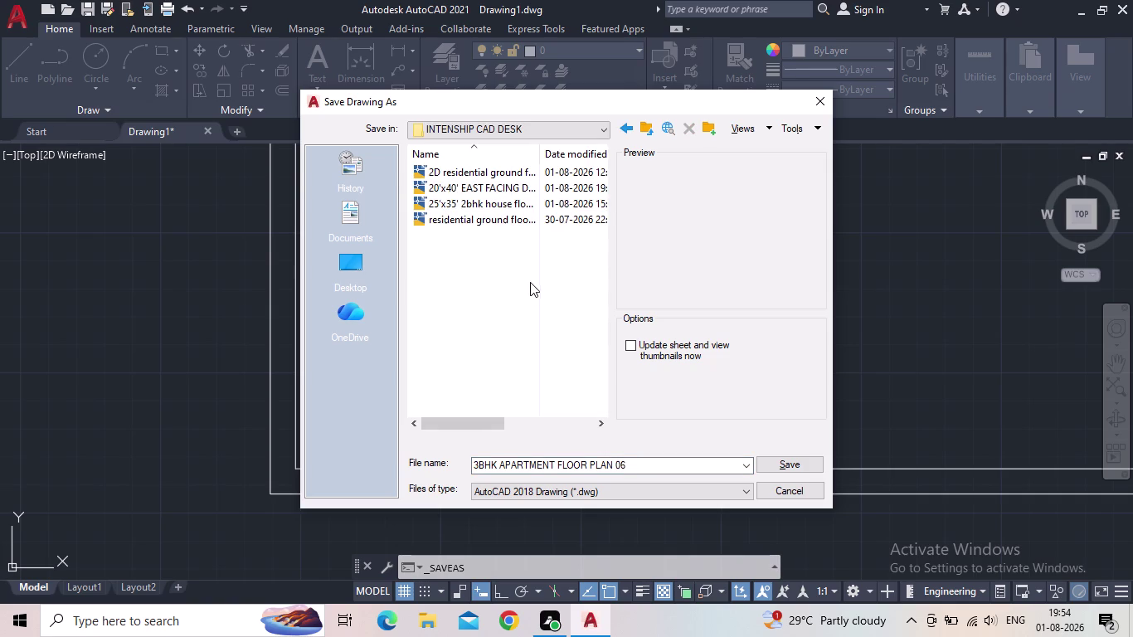
click(766, 466)
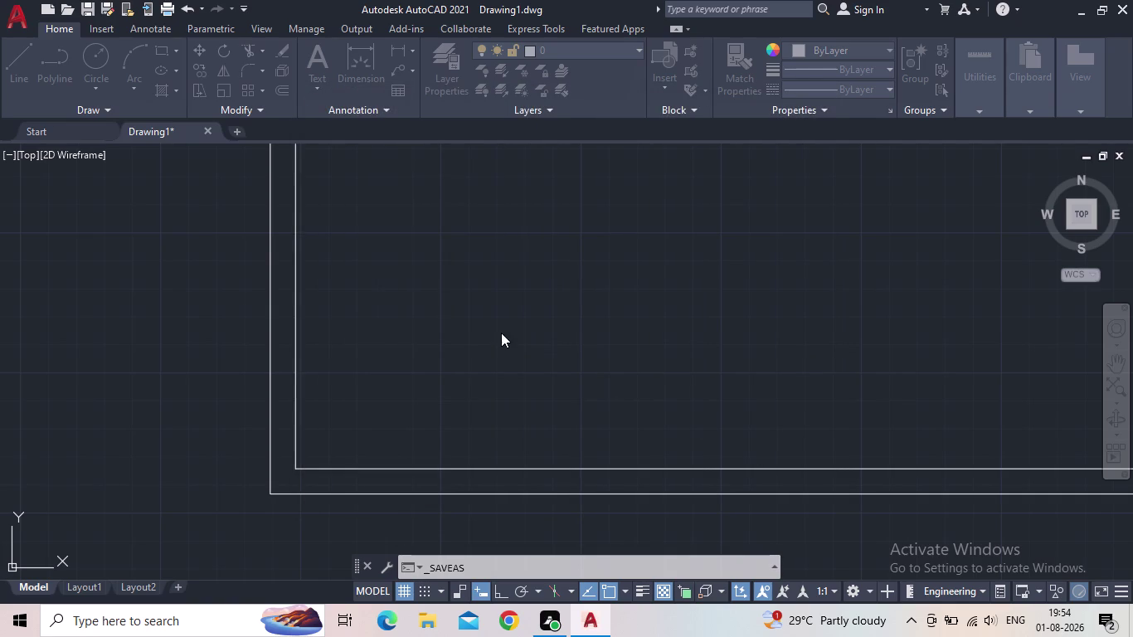
middle_drag(572, 294, 547, 304)
scroll(down, 3)
middle_drag(579, 297, 571, 300)
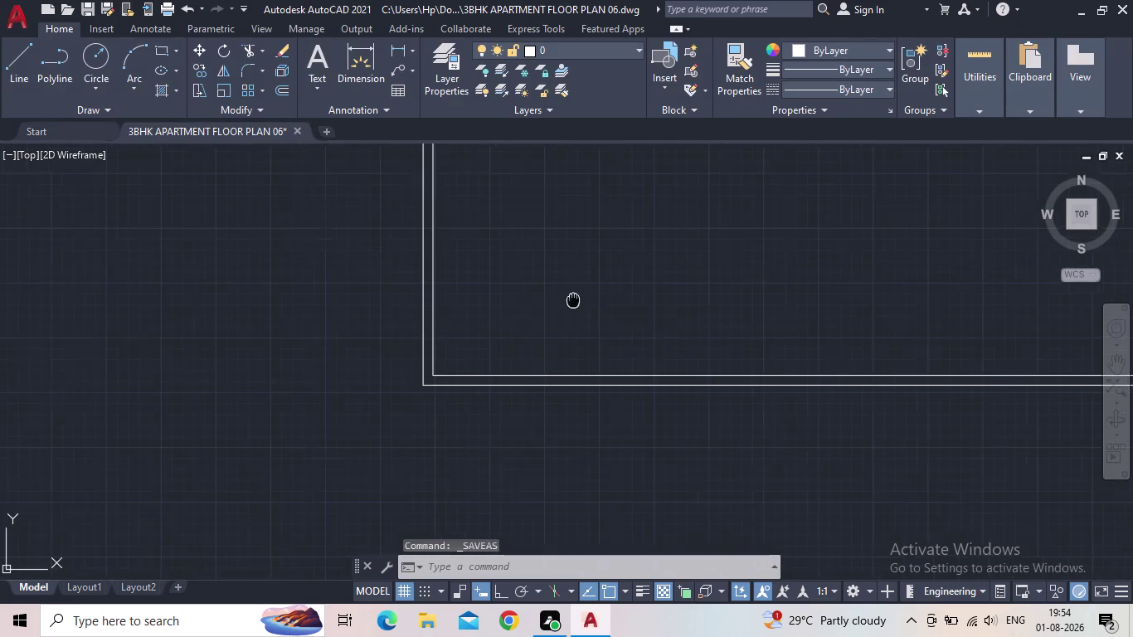
middle_drag(571, 300, 358, 361)
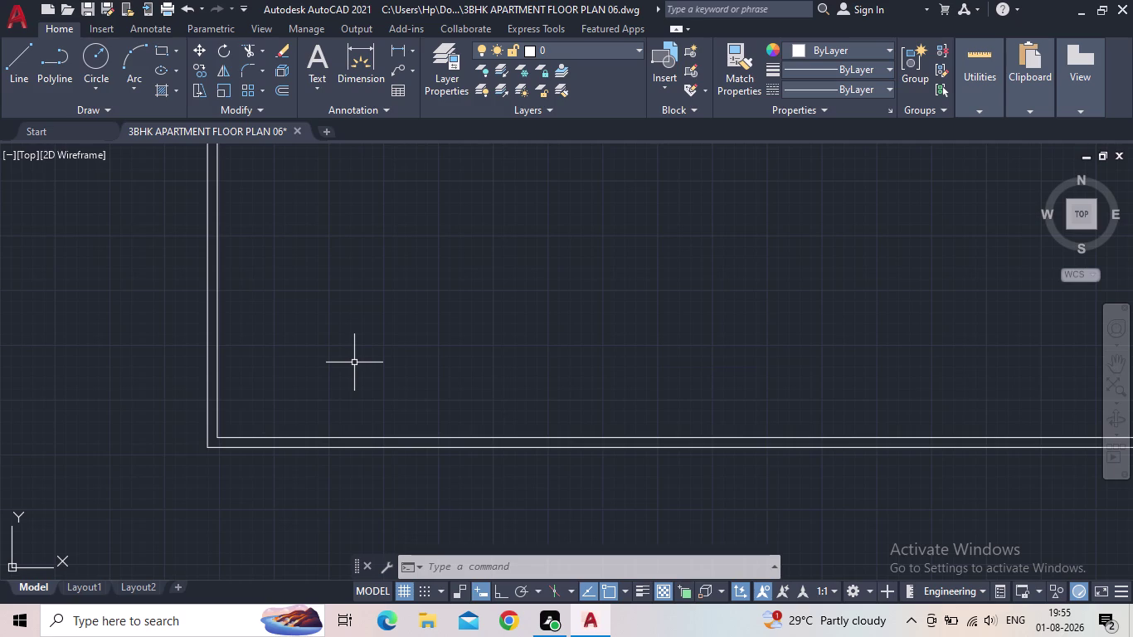
Offset the inner vertical wall line 11 feet to the right for an interior wall.
key(o)
key(Return)
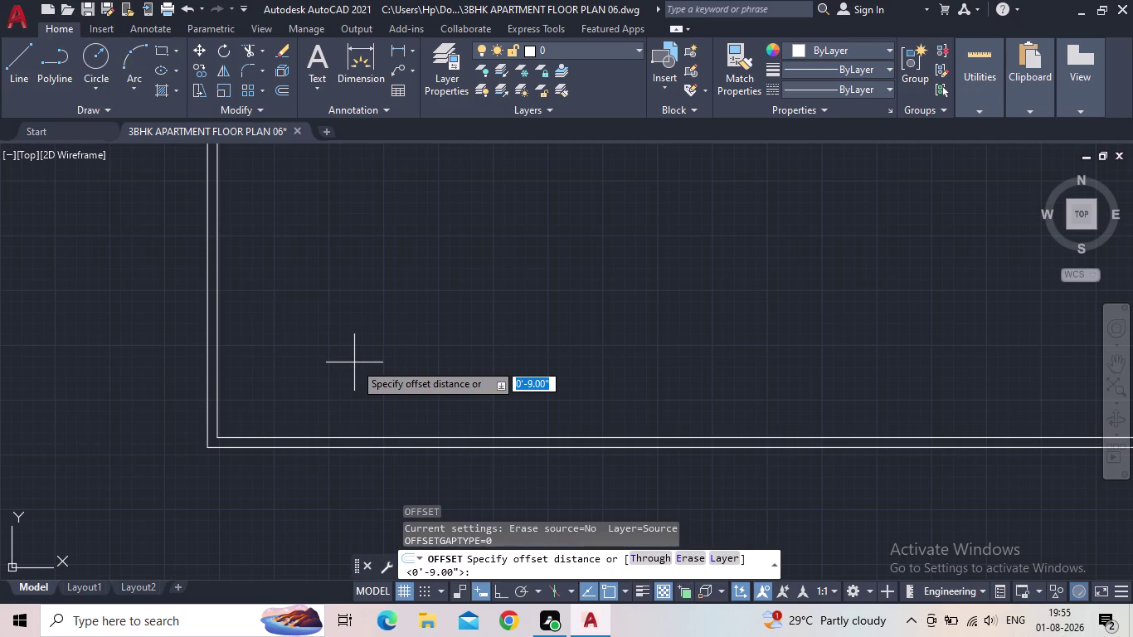
text(11)
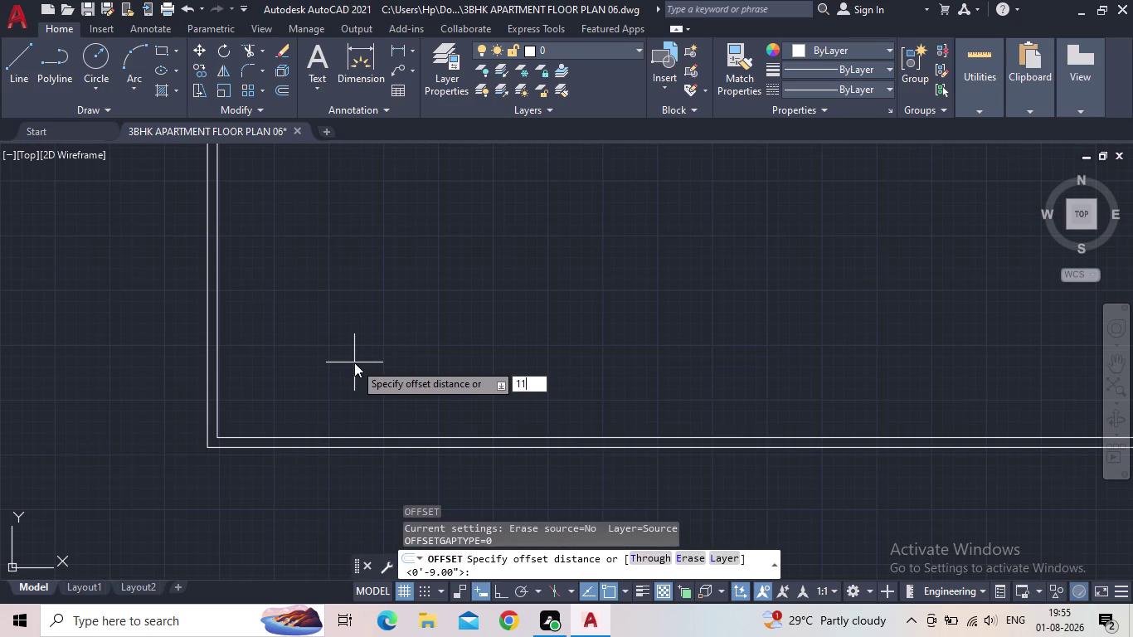
key(apostrophe)
key(Return)
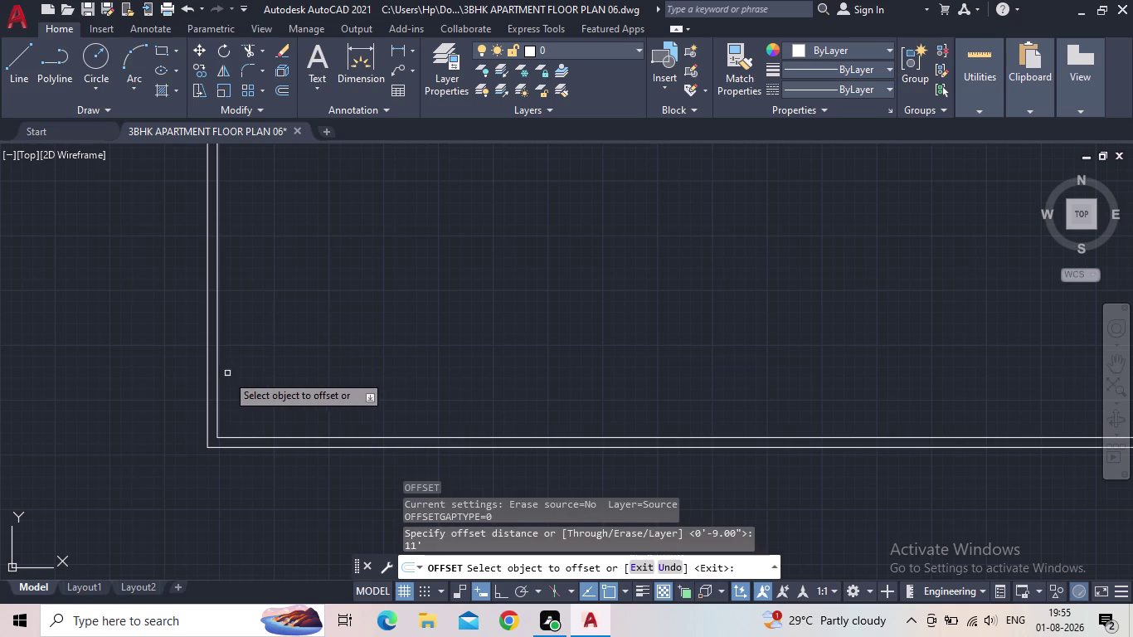
click(218, 375)
click(360, 356)
key(Escape)
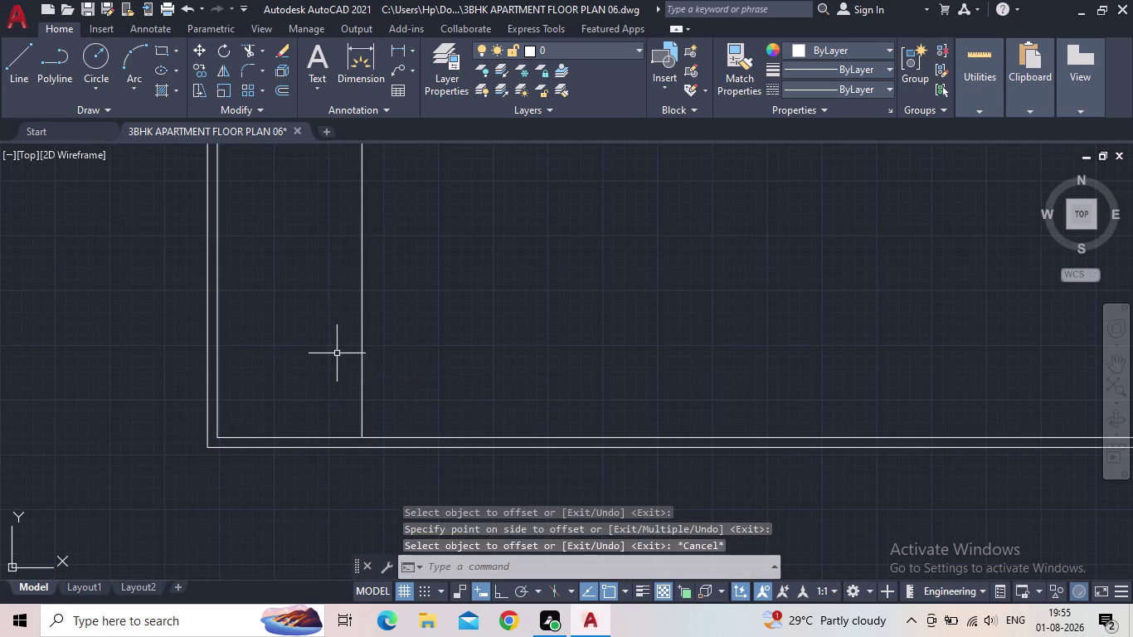
middle_drag(325, 353, 336, 353)
scroll(up, 3)
middle_drag(382, 364, 467, 304)
scroll(down, 3)
middle_drag(443, 336, 424, 373)
Offset that new line 5 inches to the right to give the wall its thickness.
key(o)
key(Return)
key(5)
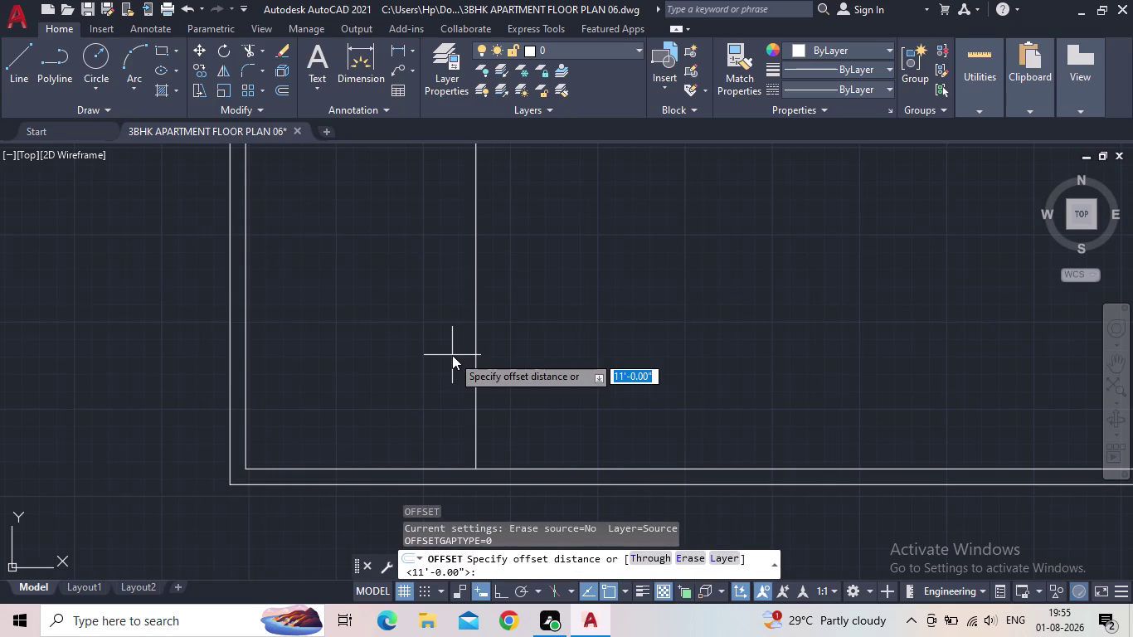
key(shift+quotedbl)
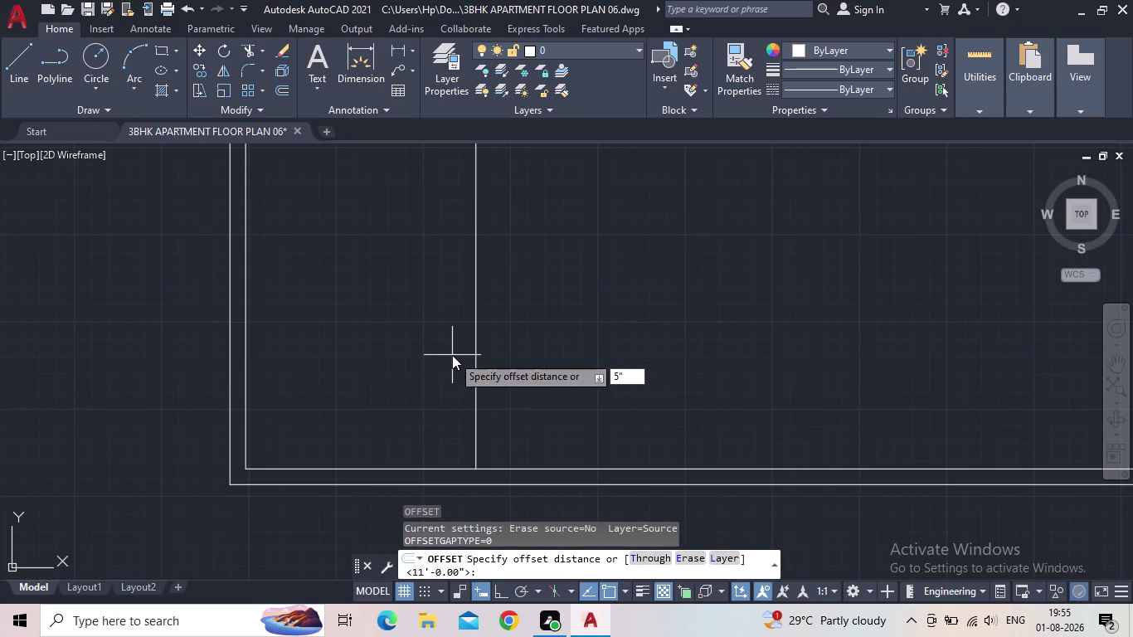
key(Return)
drag(474, 348, 488, 348)
click(530, 348)
key(Escape)
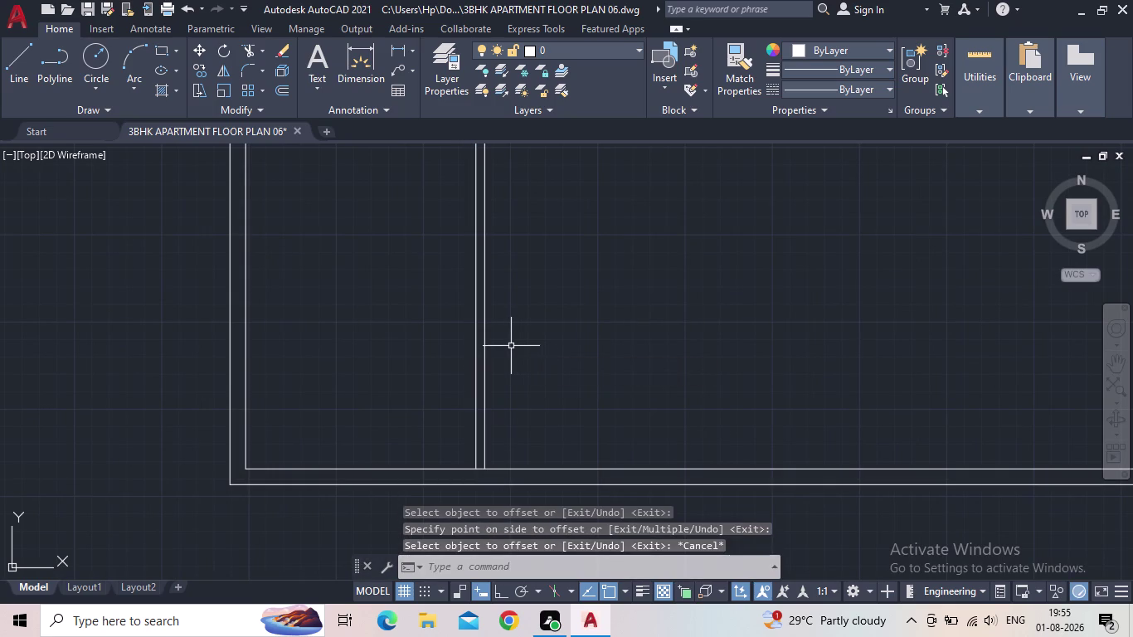
Offset the left interior wall line 13 feet to the right.
key(o)
key(Return)
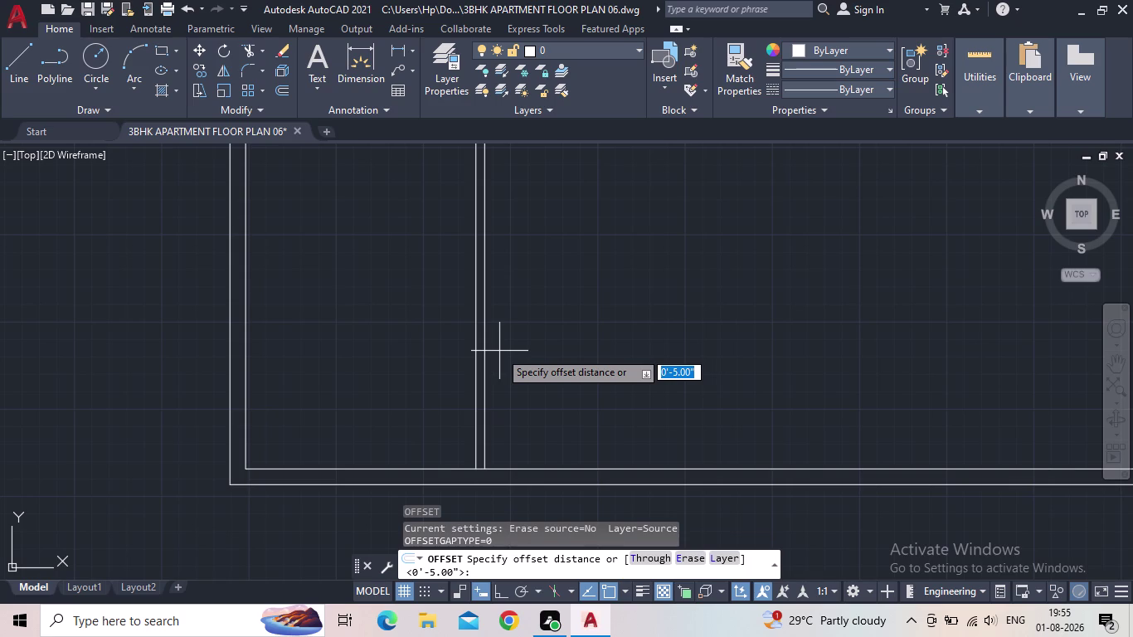
text(13)
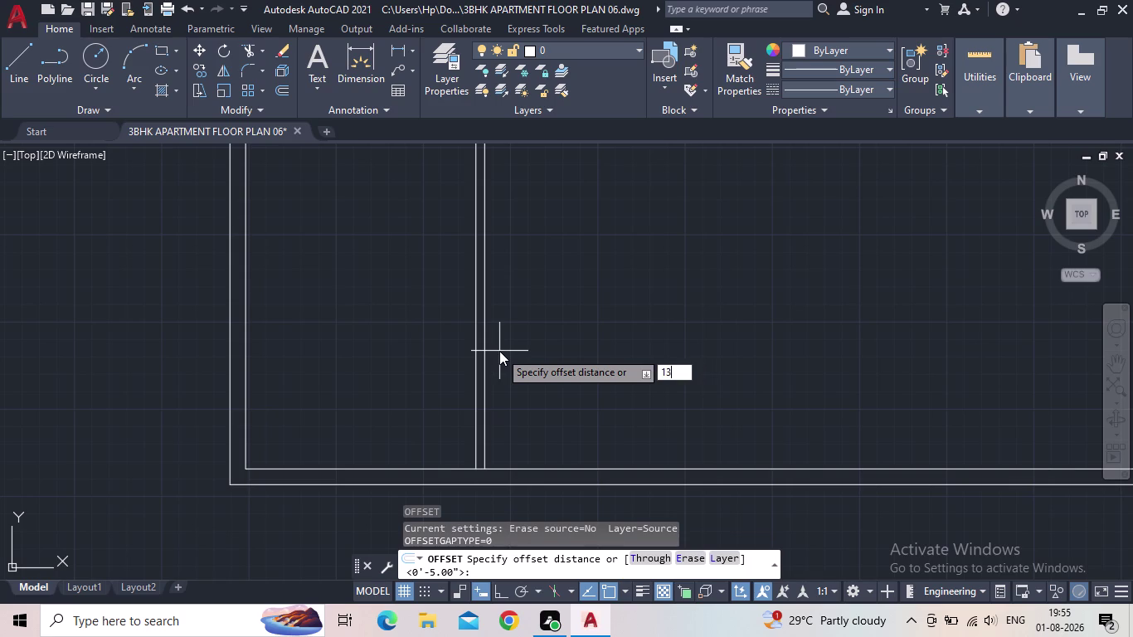
key(apostrophe)
key(Return)
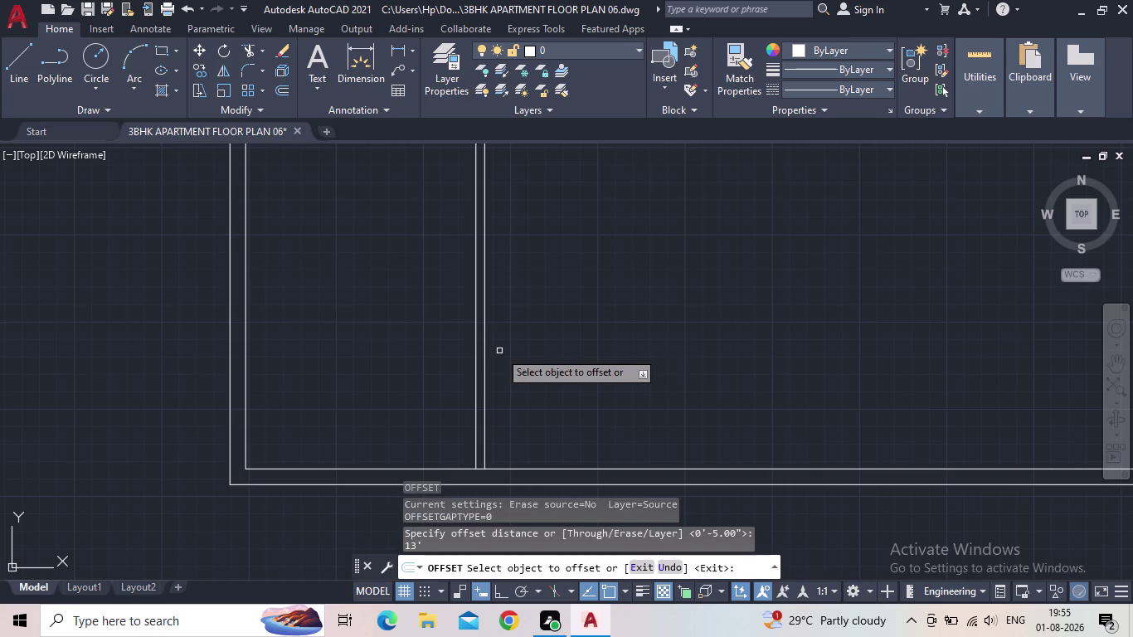
click(484, 368)
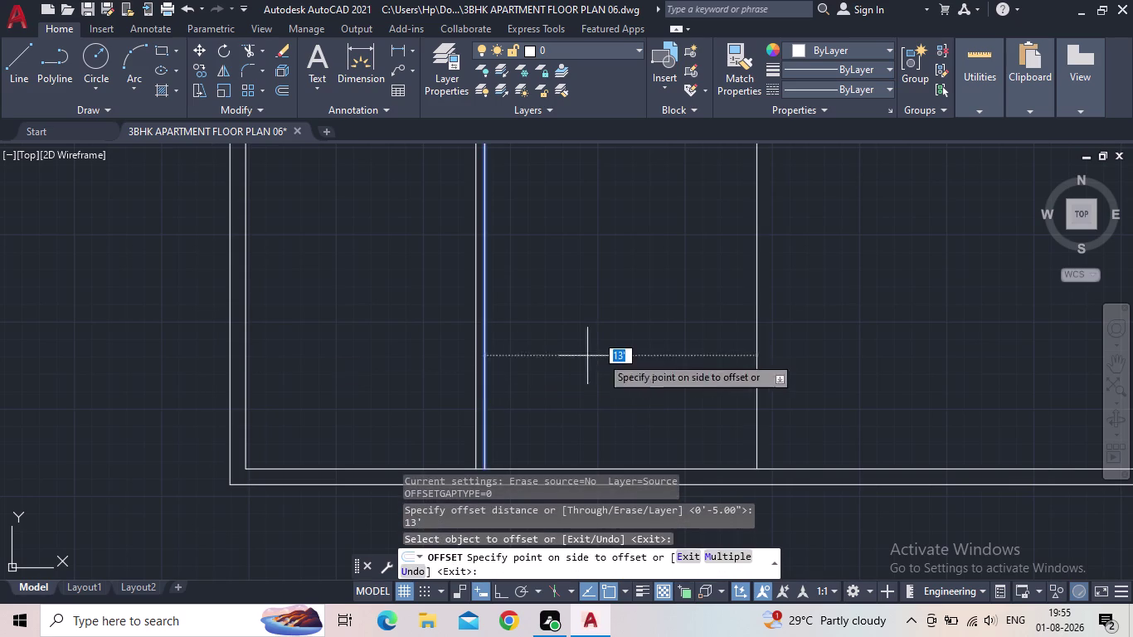
click(670, 347)
key(Escape)
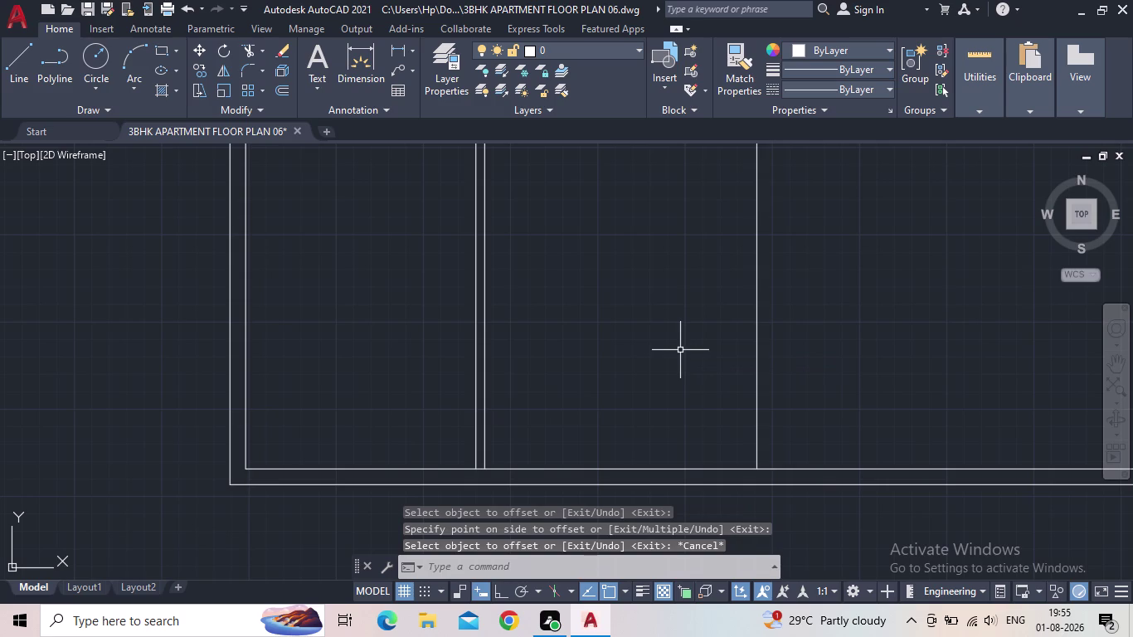
Offset the 13-foot line 5 inches to the right, forming a 5-inch partition.
key(o)
key(Return)
text(5")
key(Return)
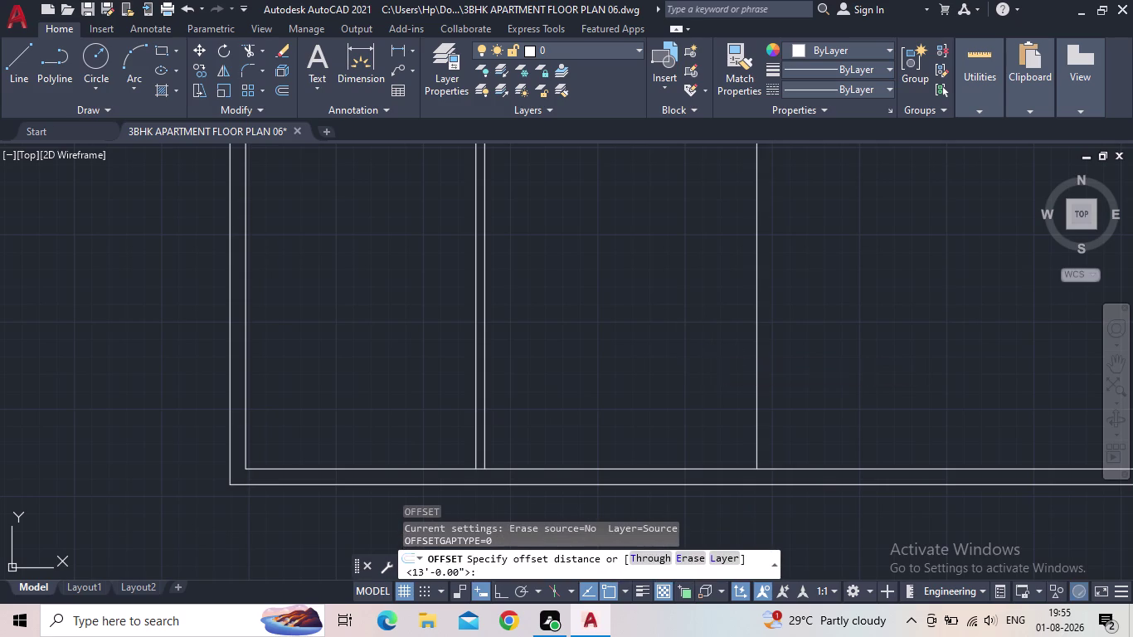
drag(755, 349, 763, 349)
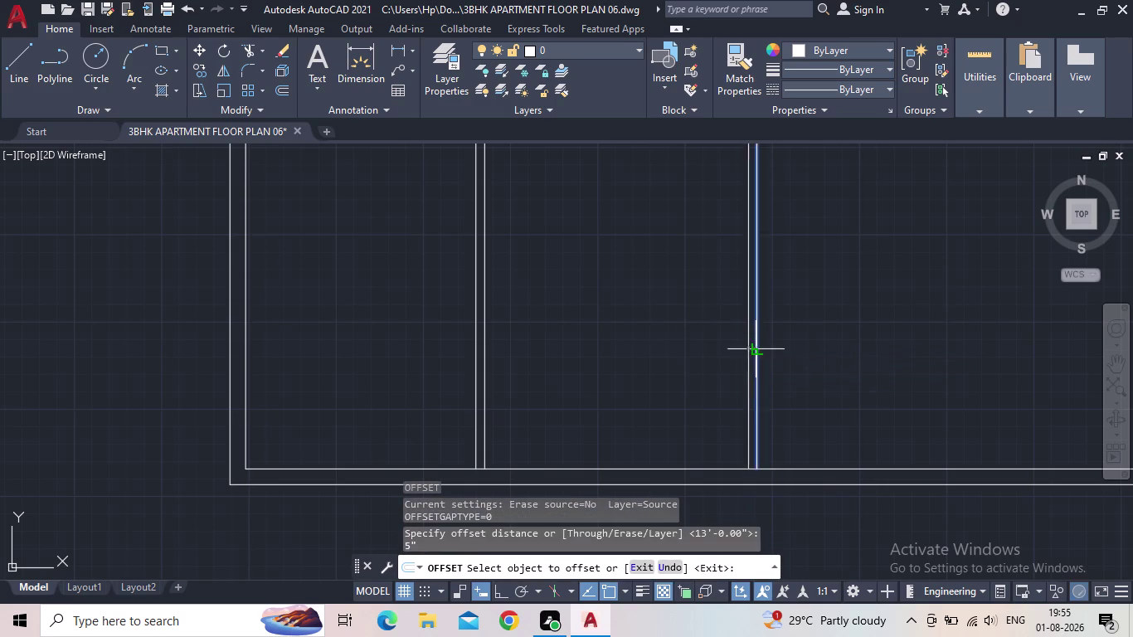
drag(763, 349, 787, 347)
click(845, 339)
key(Escape)
middle_drag(832, 336, 783, 359)
scroll(down, 3)
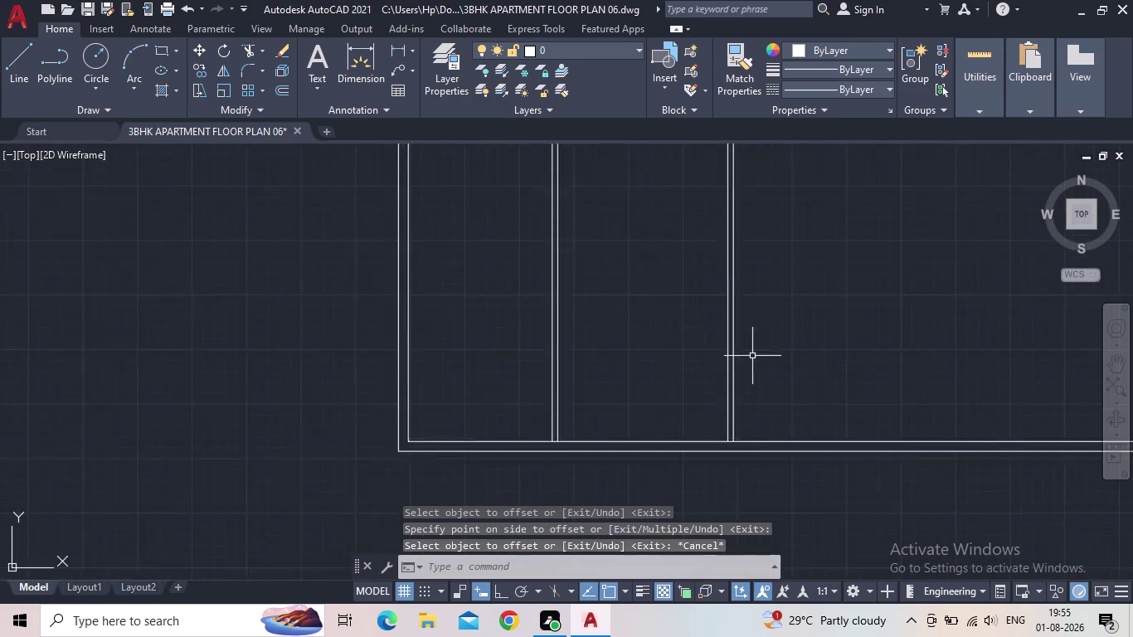
scroll(down, 3)
middle_drag(757, 345, 718, 413)
click(432, 68)
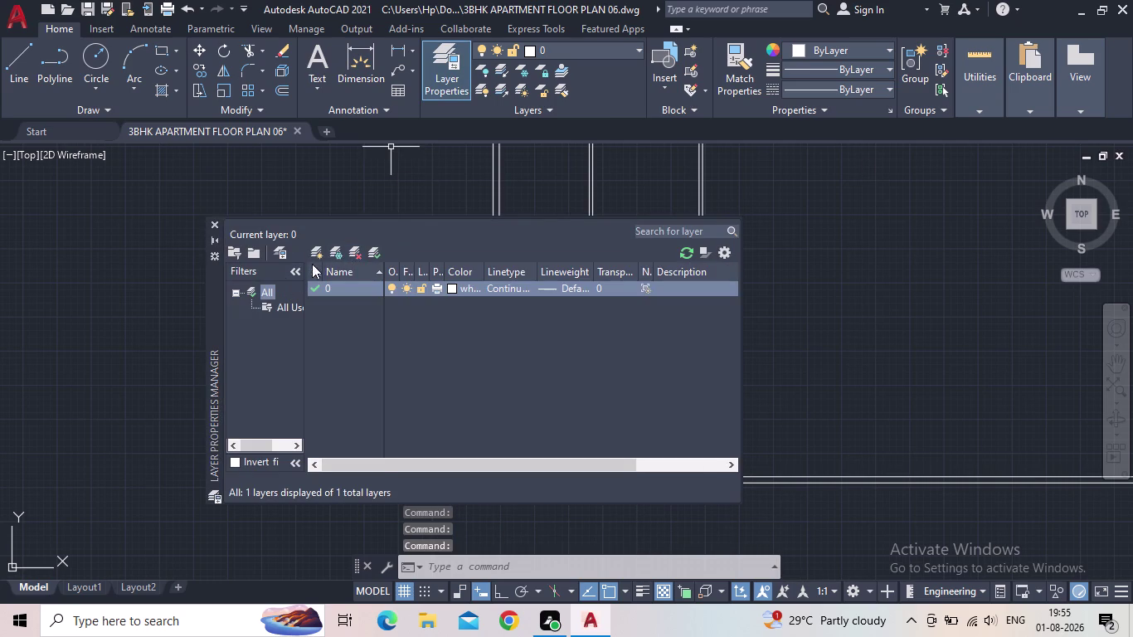
Create a new layer and name it FLOOR.
click(319, 252)
middle_drag(261, 221, 263, 218)
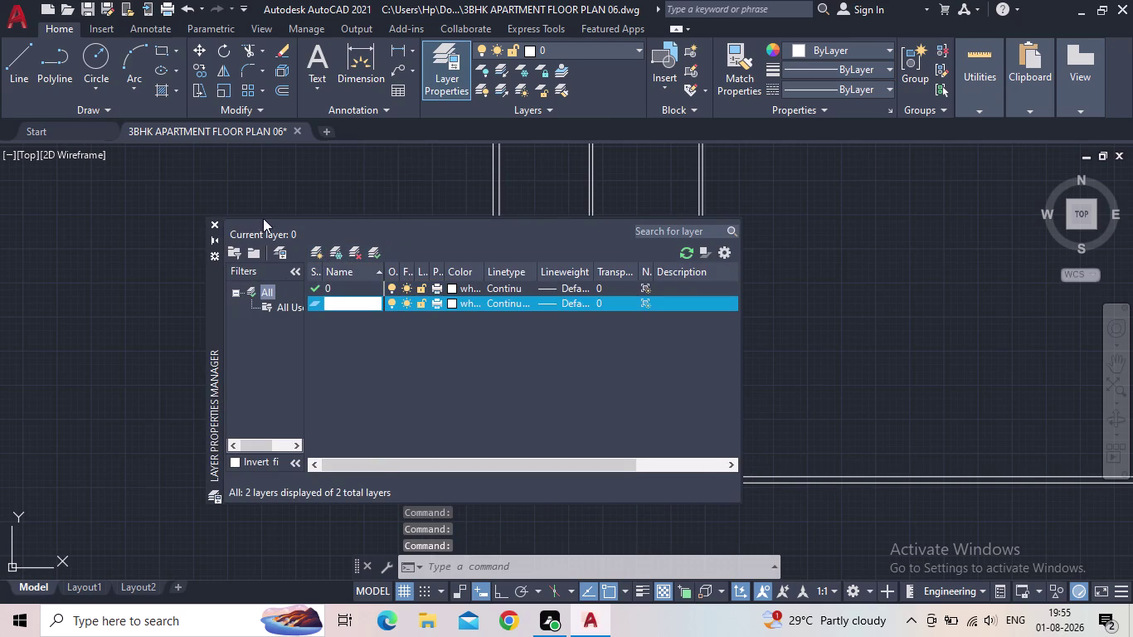
middle_drag(263, 219, 283, 181)
double_click(363, 305)
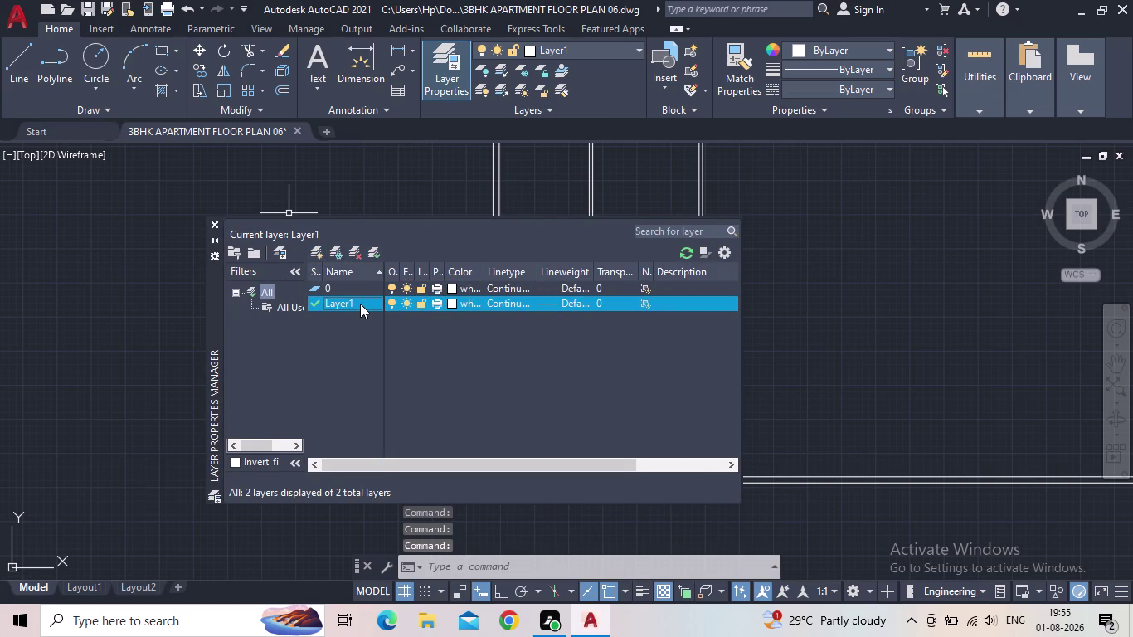
click(360, 303)
click(359, 303)
text(F)
text(LOOR)
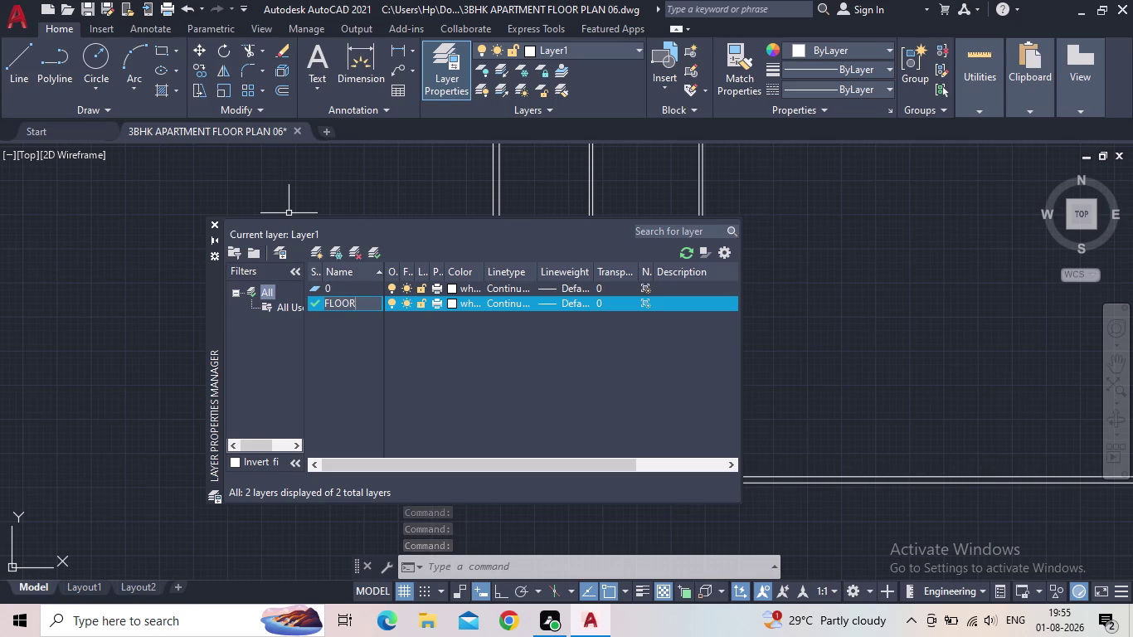
key(Return)
Add several more layers and rename the first one WINDOW.
triple_click(312, 251)
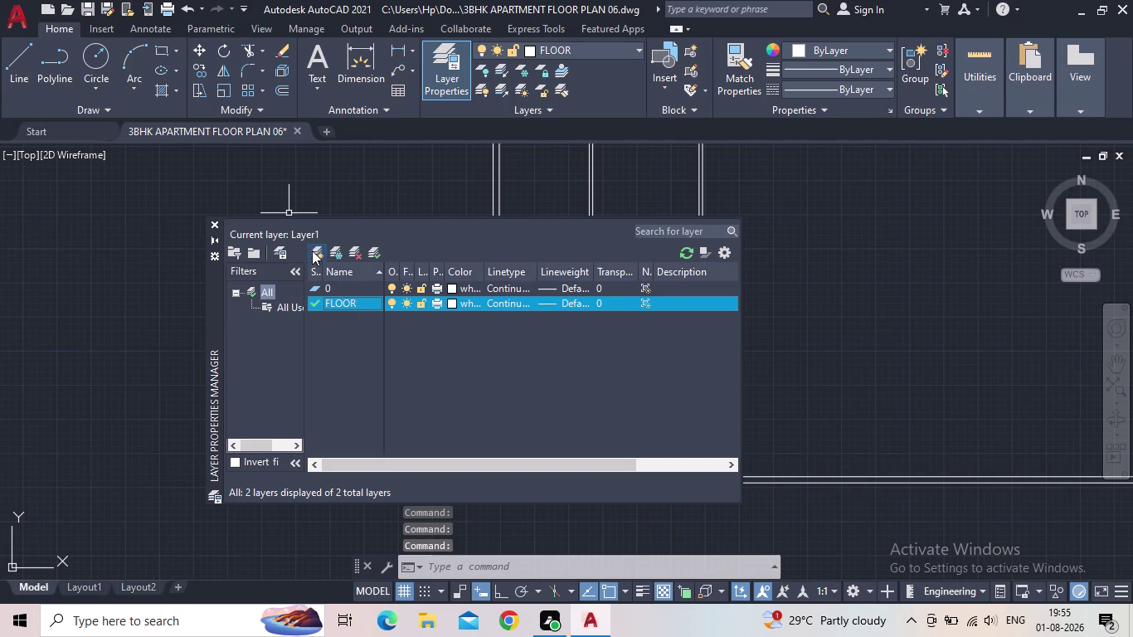
triple_click(312, 251)
double_click(350, 317)
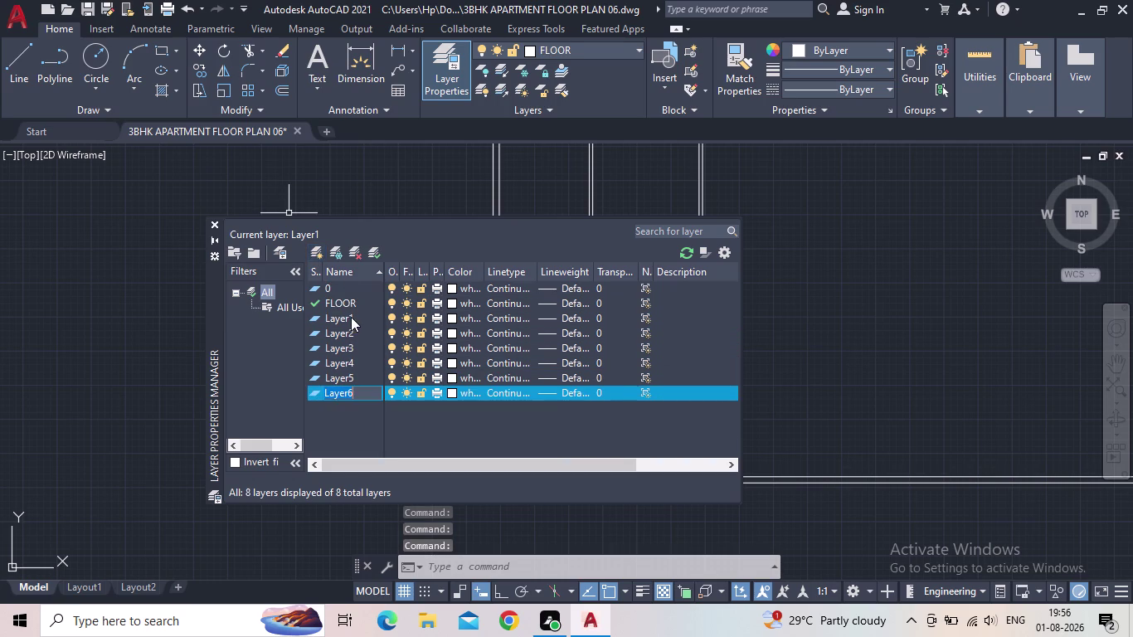
click(358, 316)
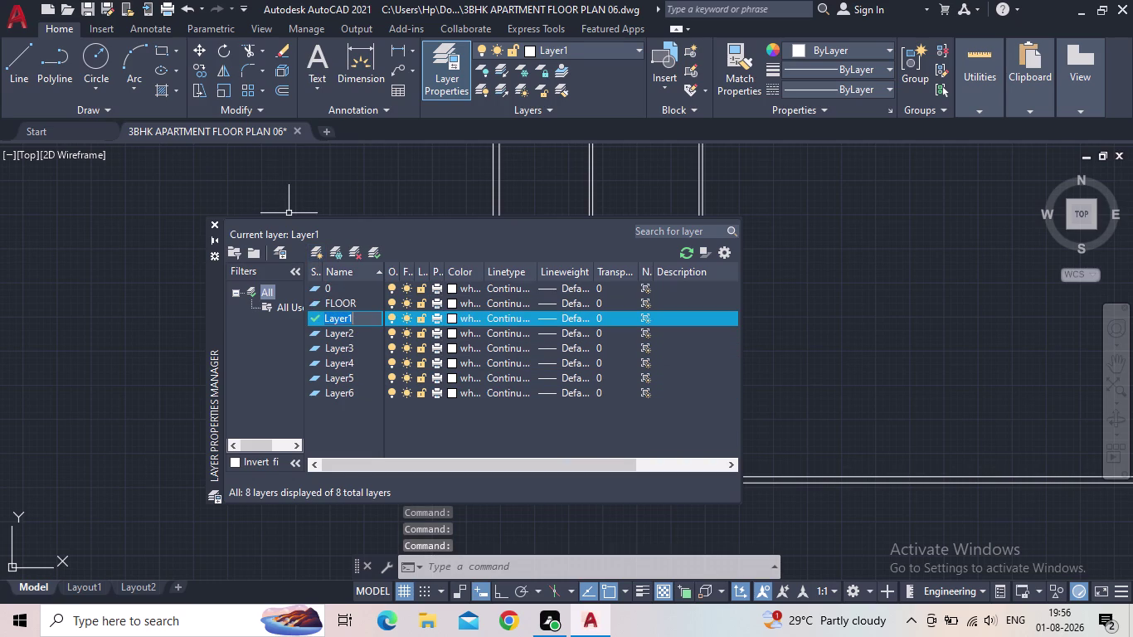
text(WIND)
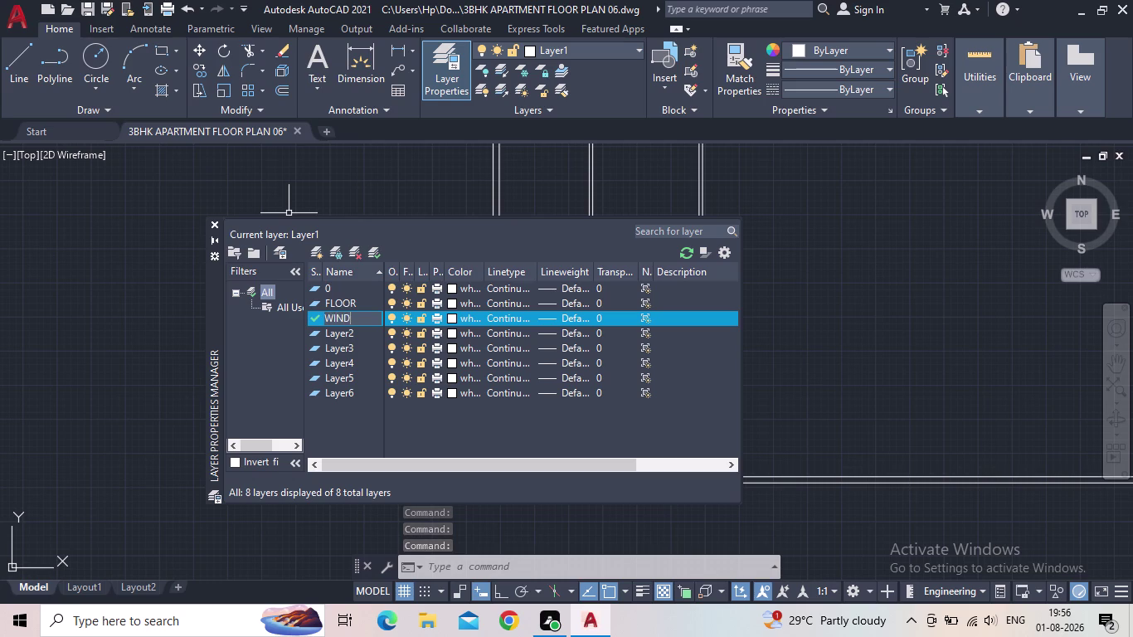
text(OW)
key(Return)
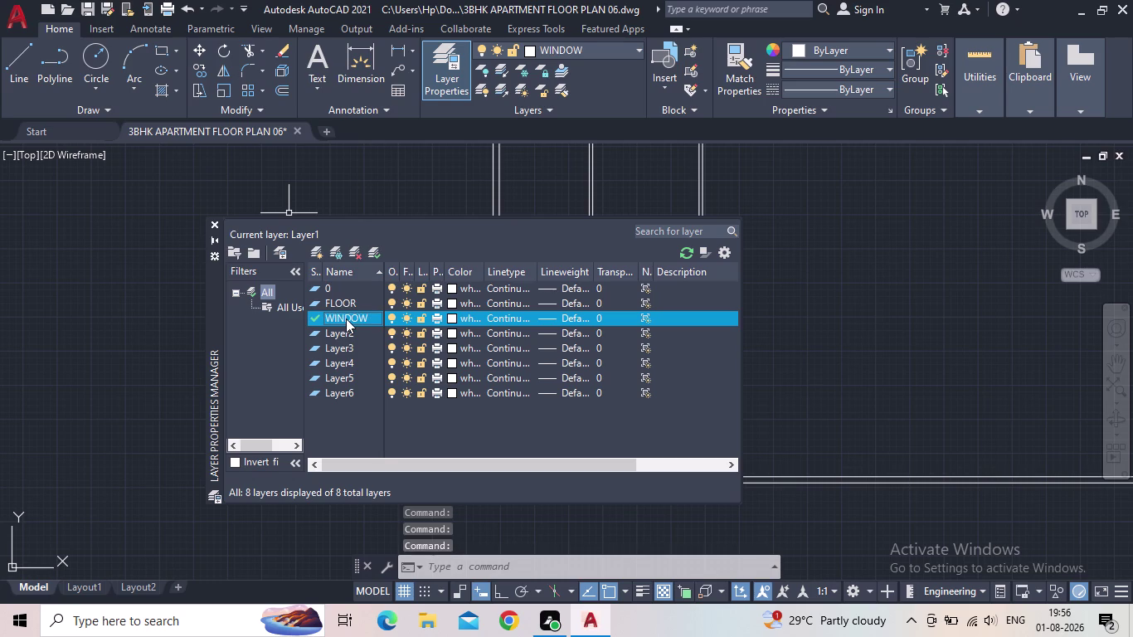
Rename the next two new layers DOOR and DIM.
double_click(344, 331)
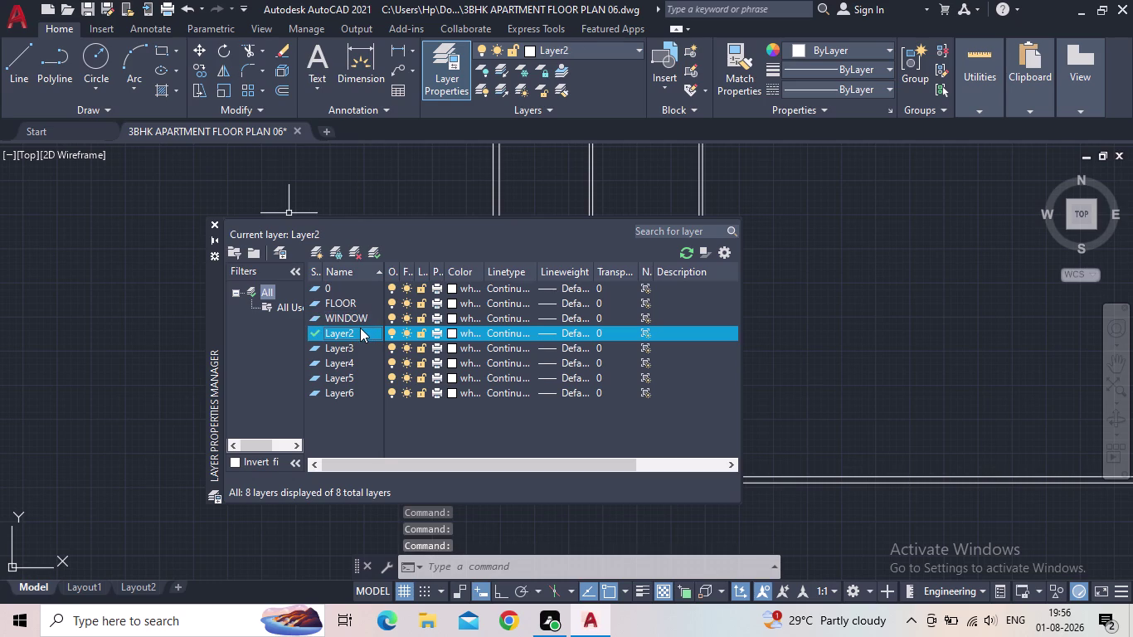
click(360, 327)
click(360, 327)
text(DOOR)
key(Return)
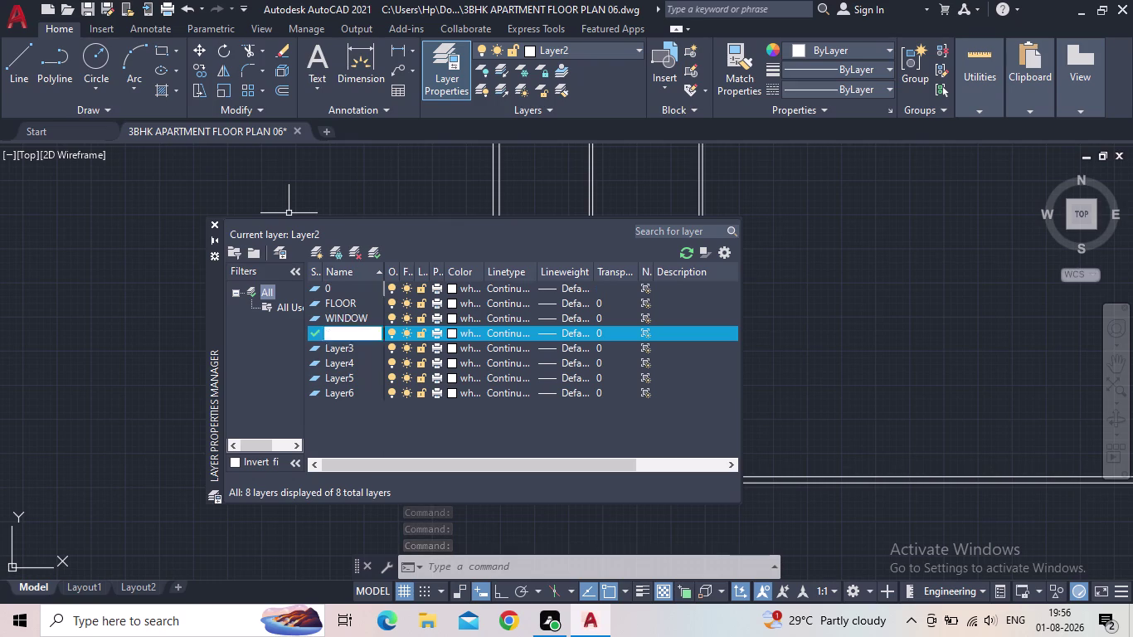
double_click(346, 346)
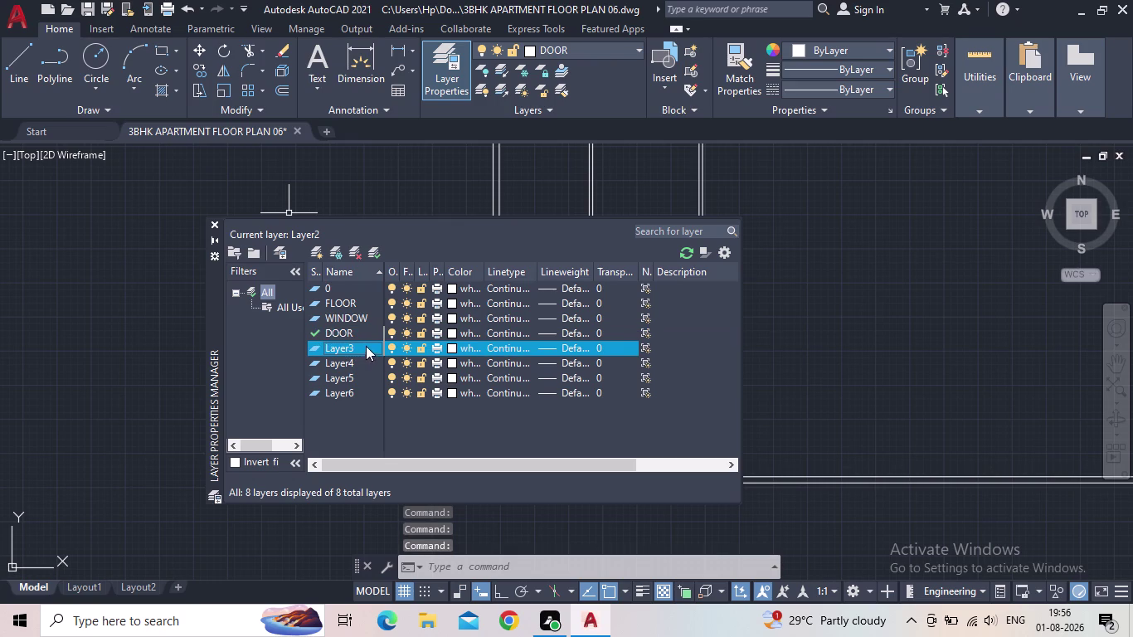
text(D)
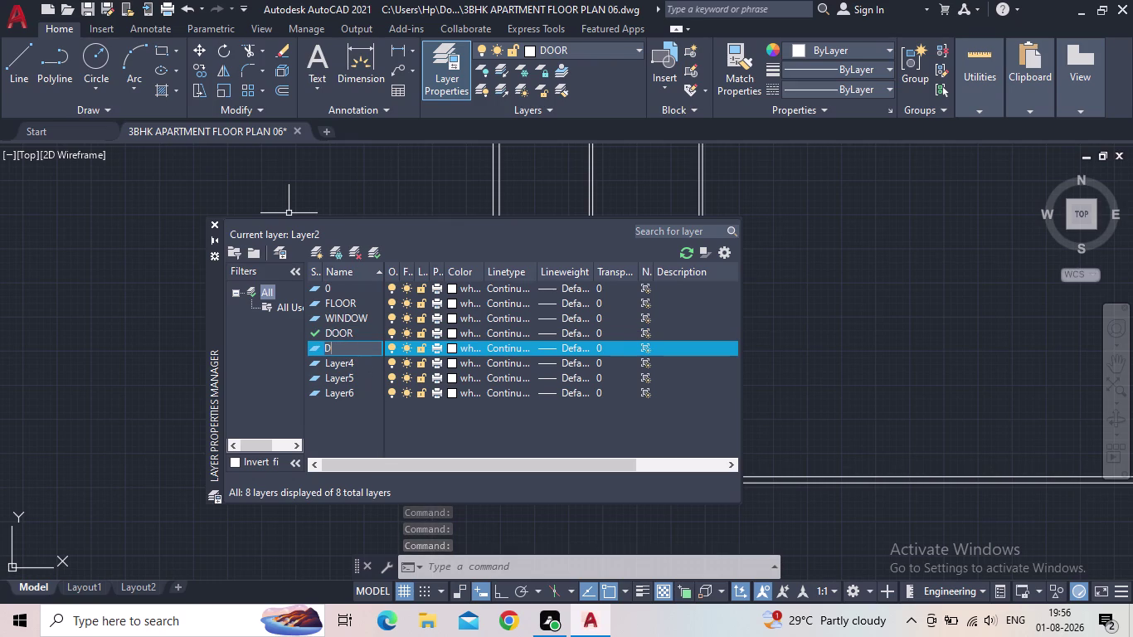
text(IM)
key(Return)
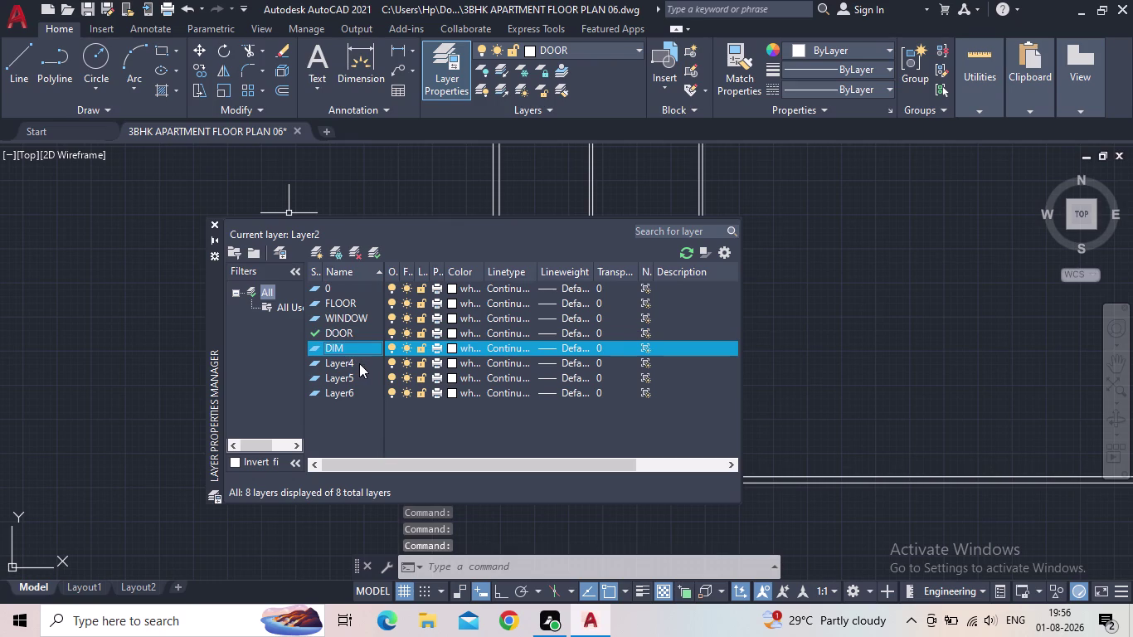
Rename Layer4 to FURNITURES.
double_click(352, 363)
click(360, 364)
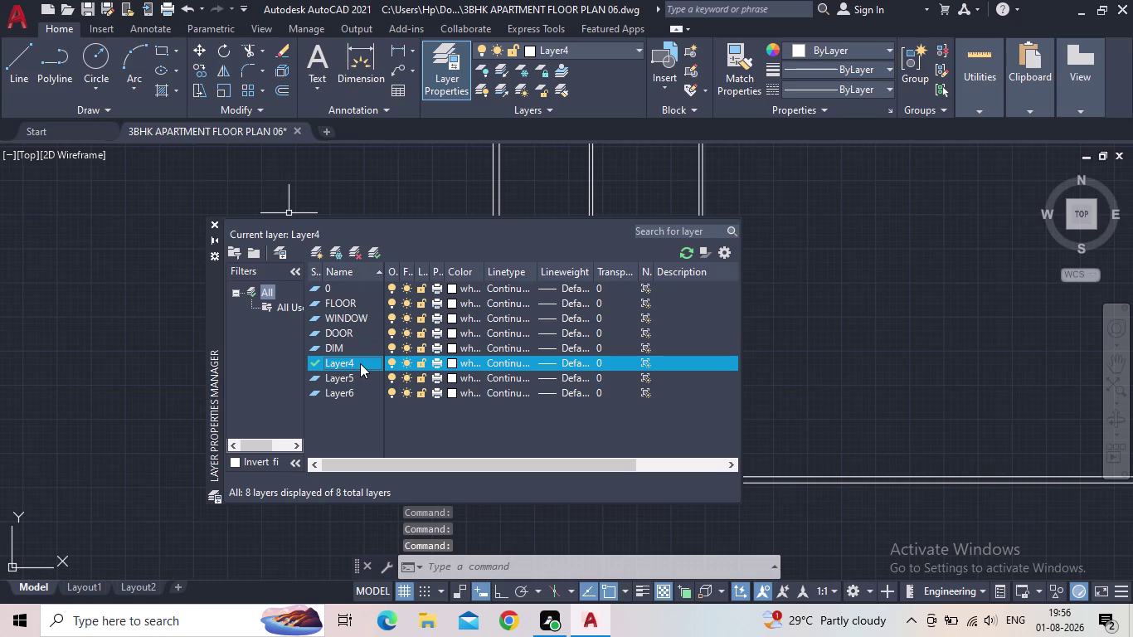
click(360, 364)
double_click(359, 363)
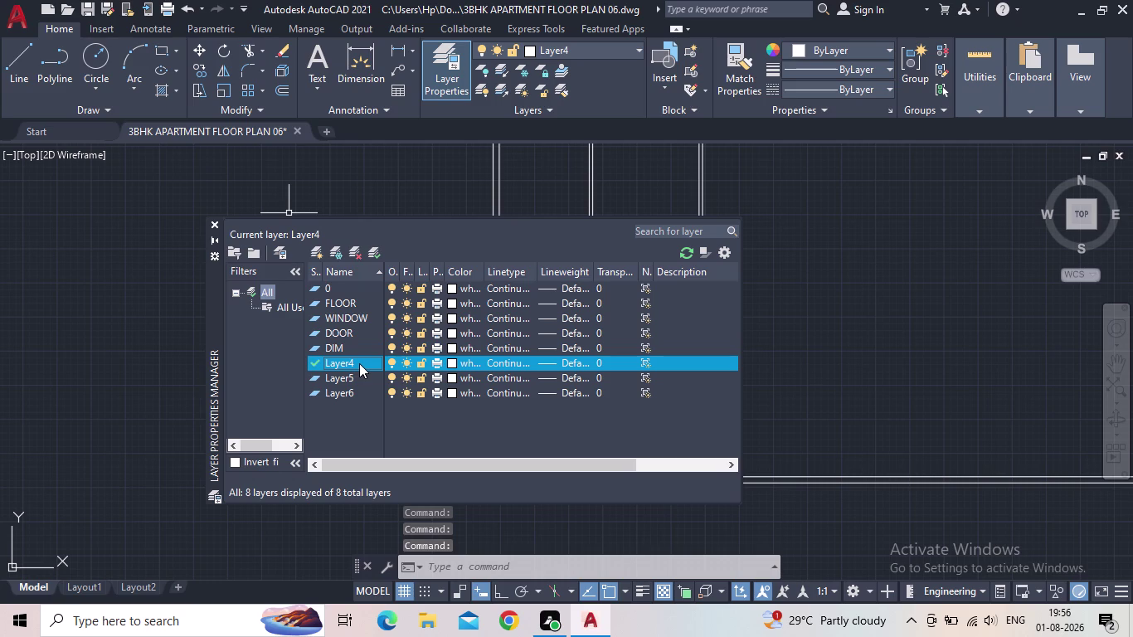
click(356, 364)
click(356, 364)
double_click(360, 363)
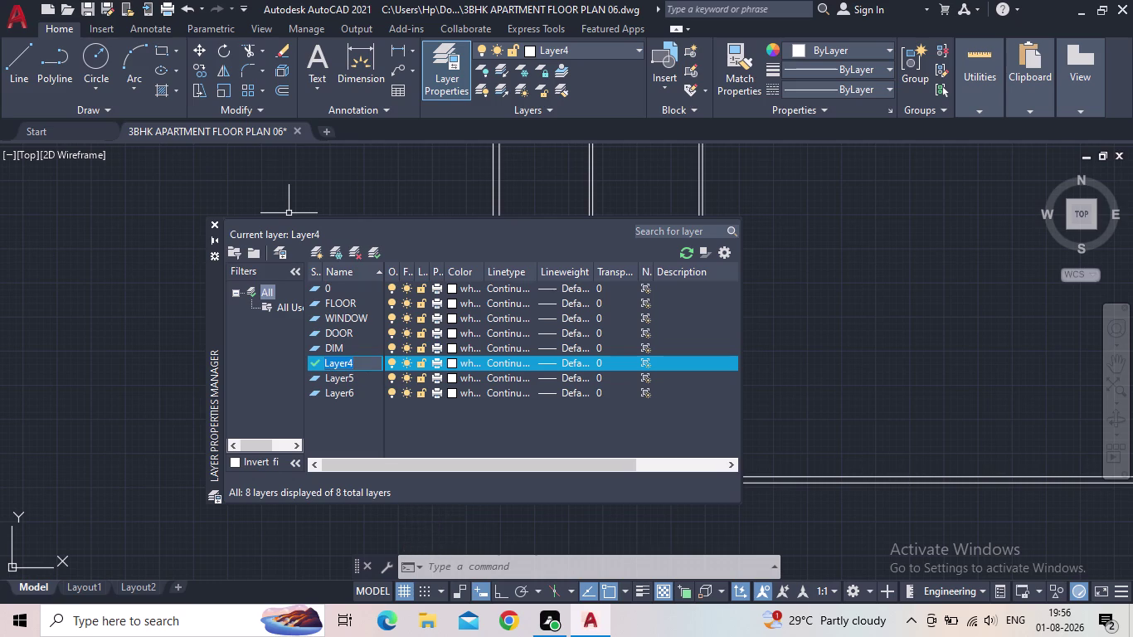
text(F)
text(URNITU)
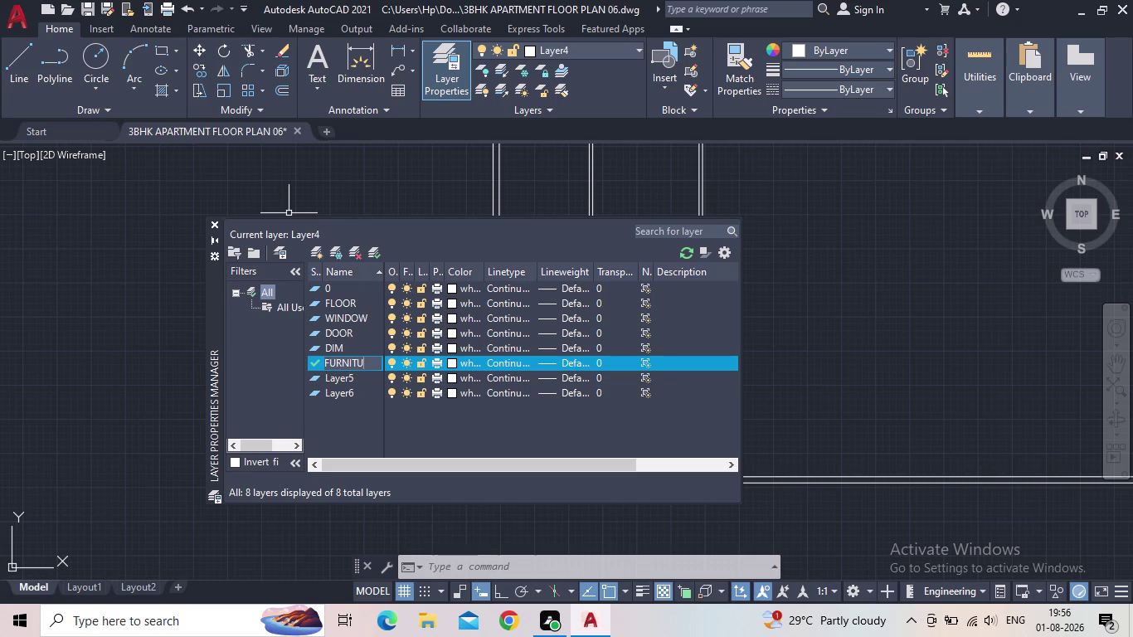
text(RES)
click(359, 406)
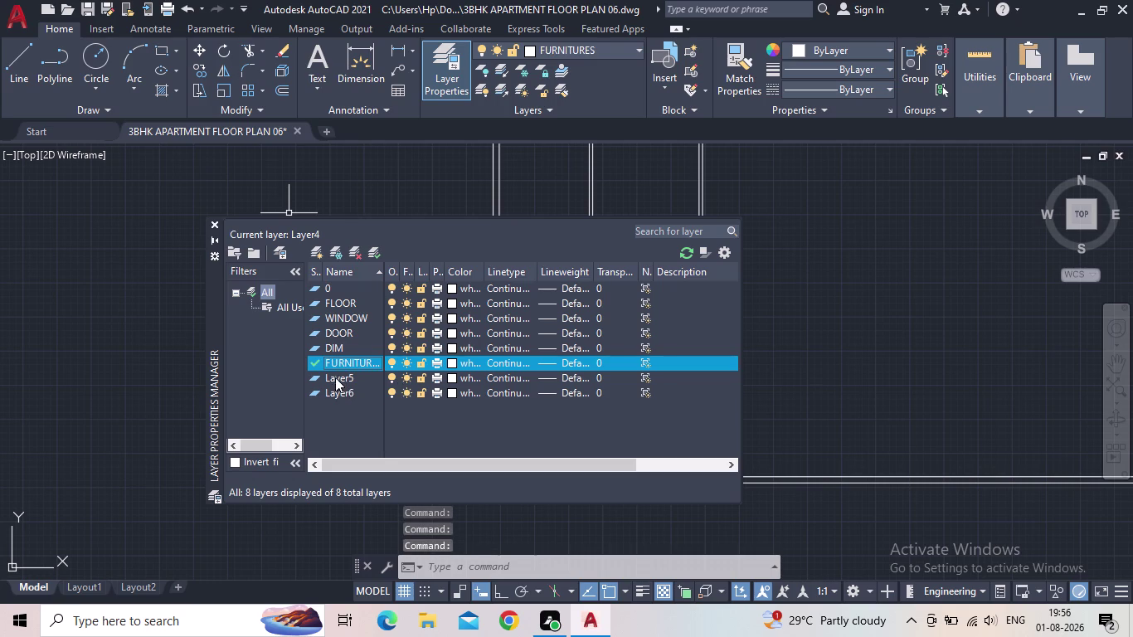
Rename Layer5 to TEXT and make FLOOR the current layer.
triple_click(335, 378)
click(341, 376)
click(370, 379)
drag(367, 380, 322, 382)
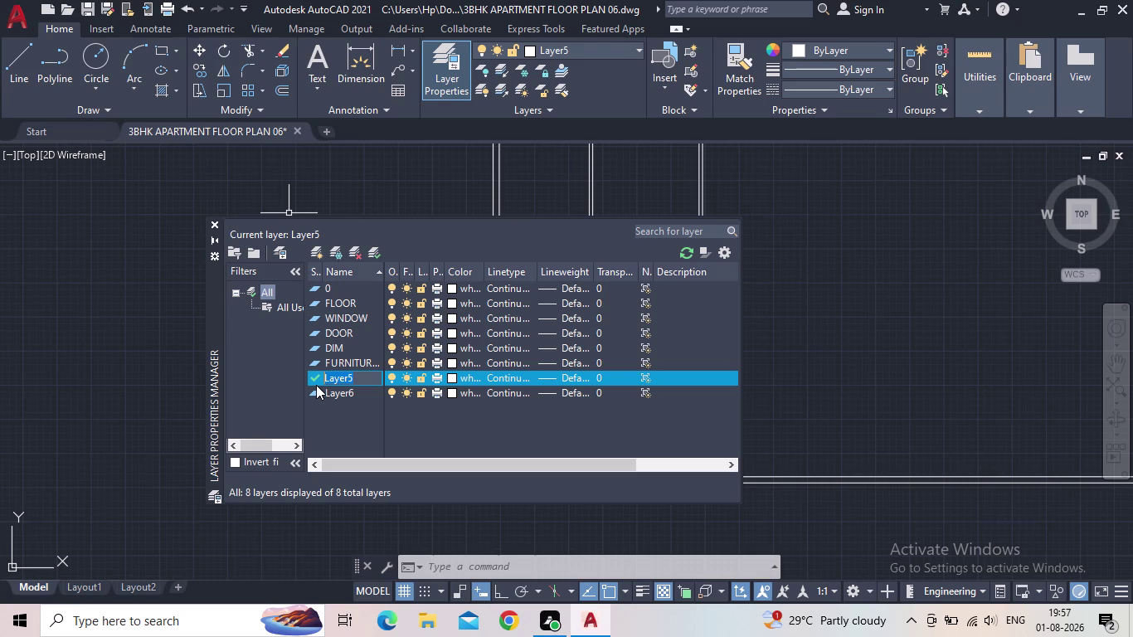
text(TEXT)
key(Return)
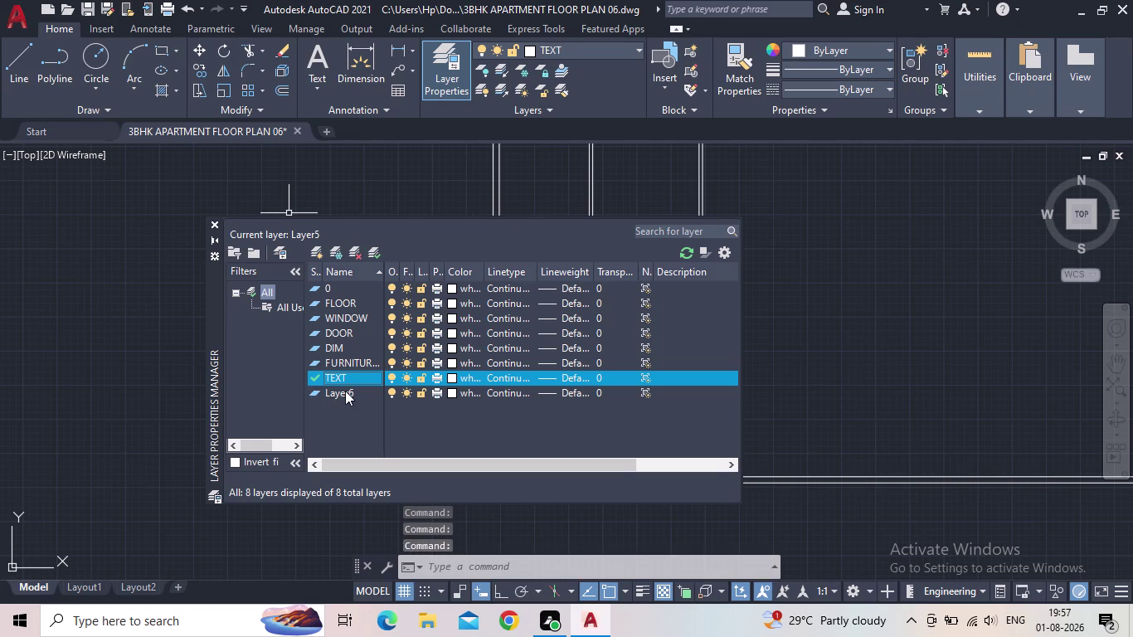
double_click(351, 300)
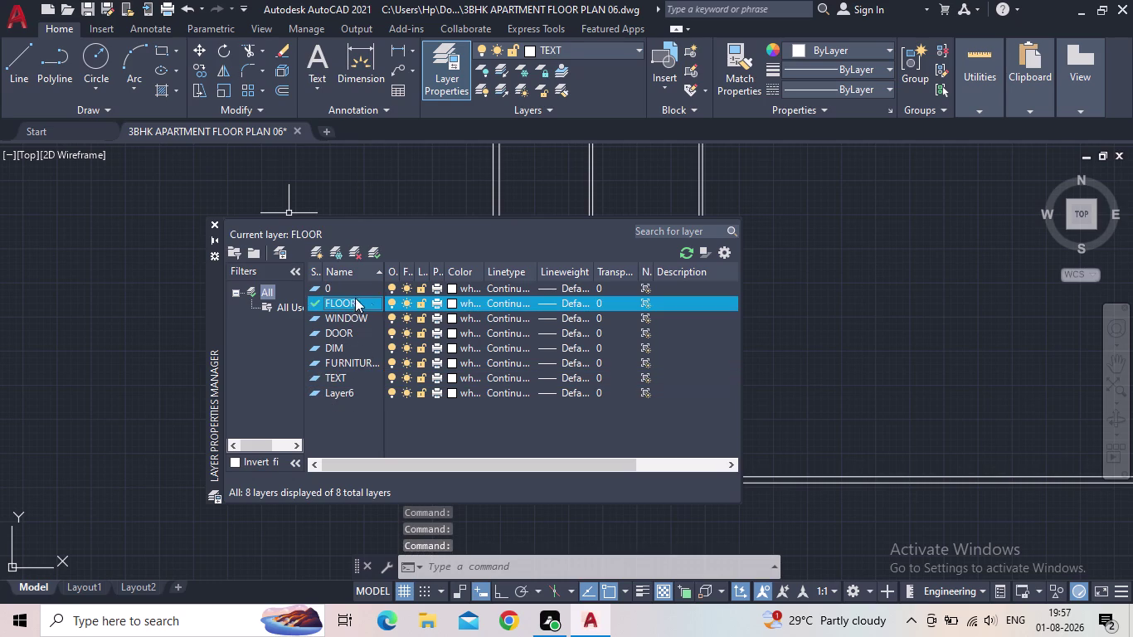
Set the WINDOW layer's colour to green.
click(344, 316)
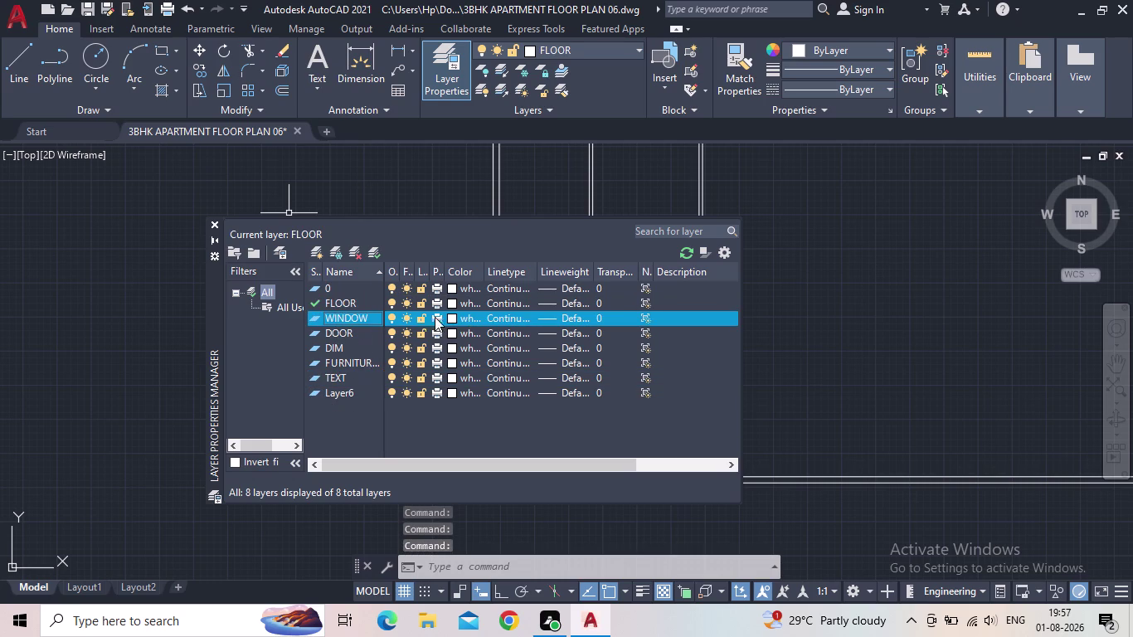
click(452, 318)
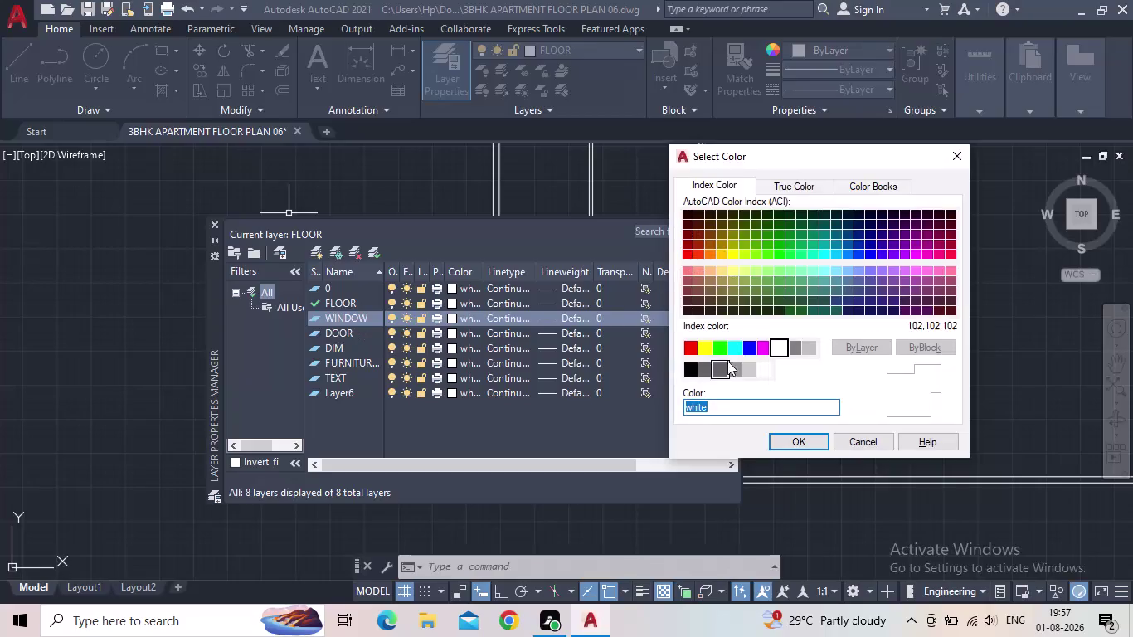
click(724, 349)
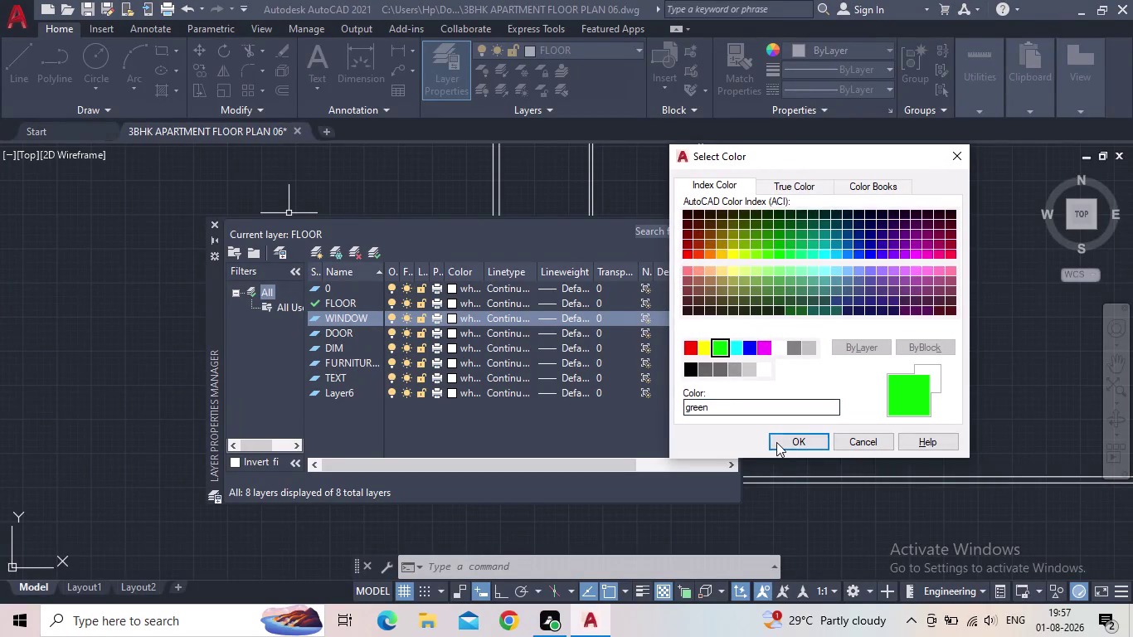
click(778, 444)
click(454, 325)
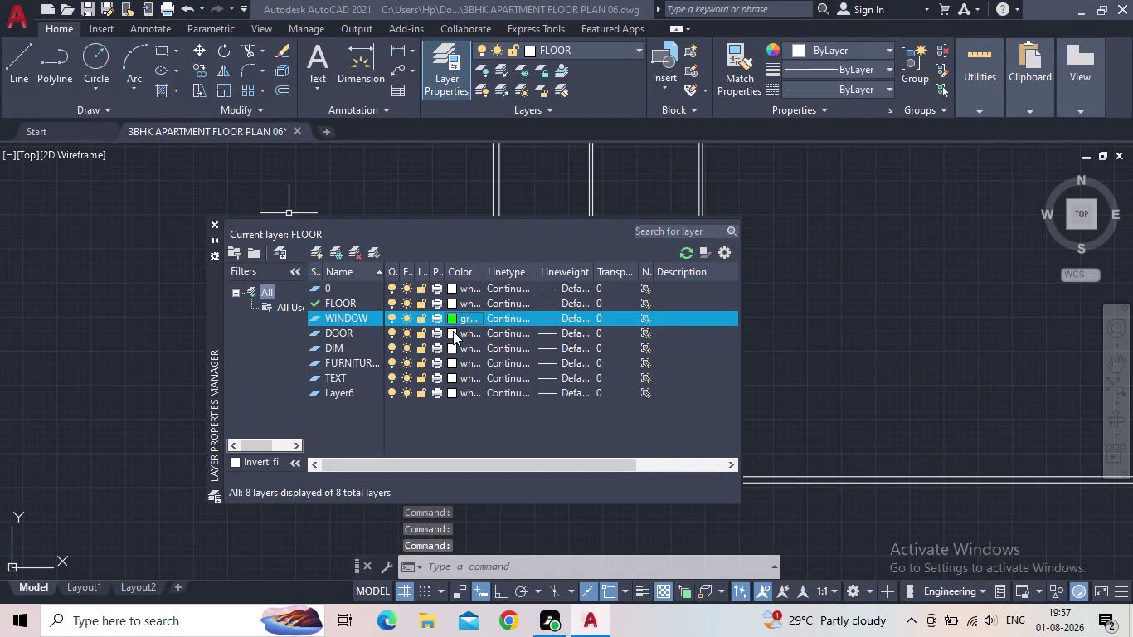
click(452, 331)
click(869, 443)
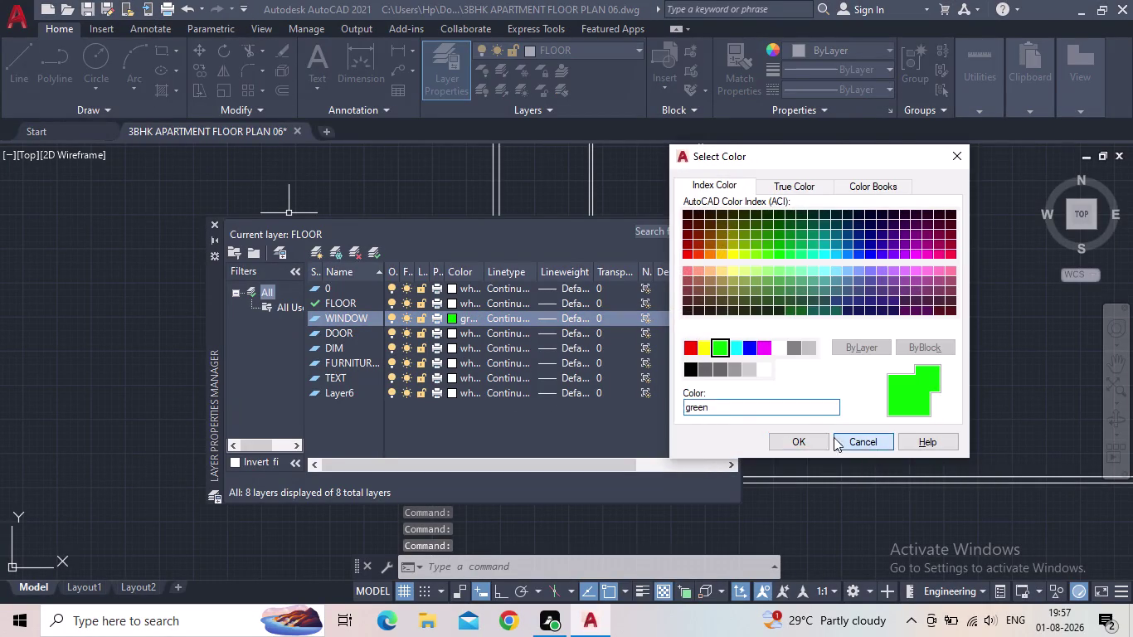
Colour the DOOR layer red and the DIM layer colour 11.
click(452, 329)
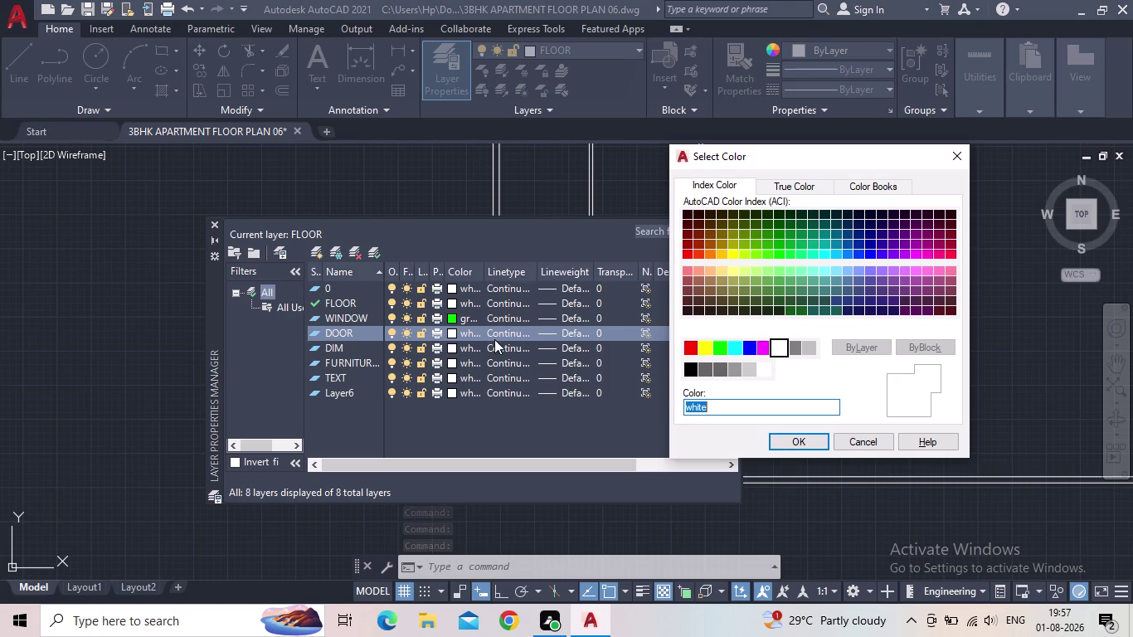
click(684, 346)
click(784, 439)
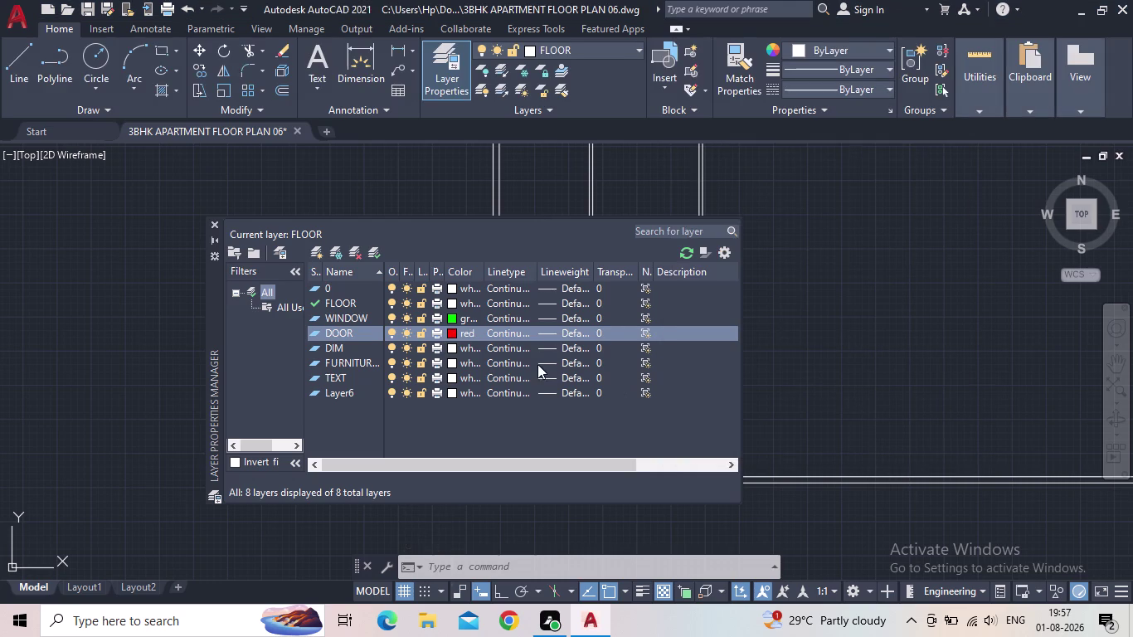
click(455, 348)
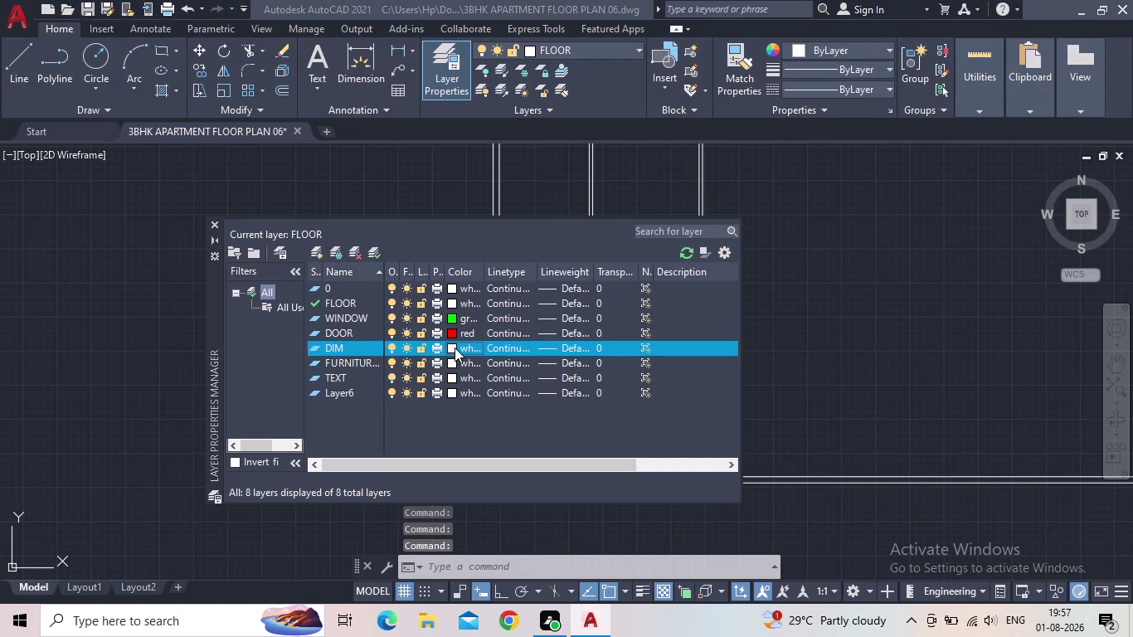
click(686, 272)
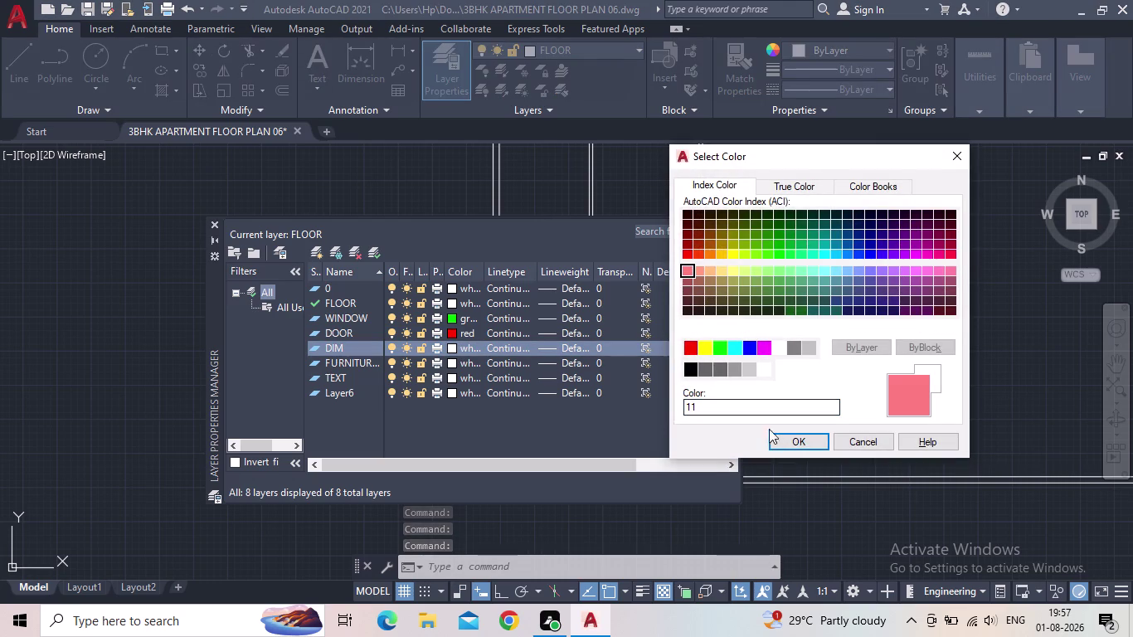
click(783, 438)
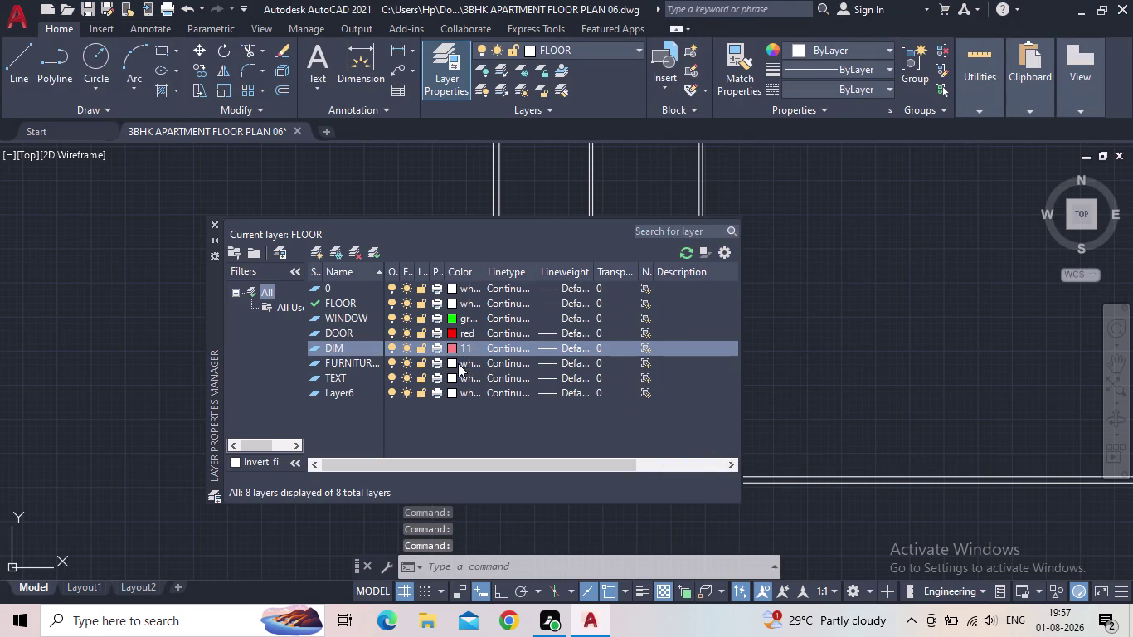
Colour the FURNITURES layer magenta and the TEXT layer cyan.
click(452, 363)
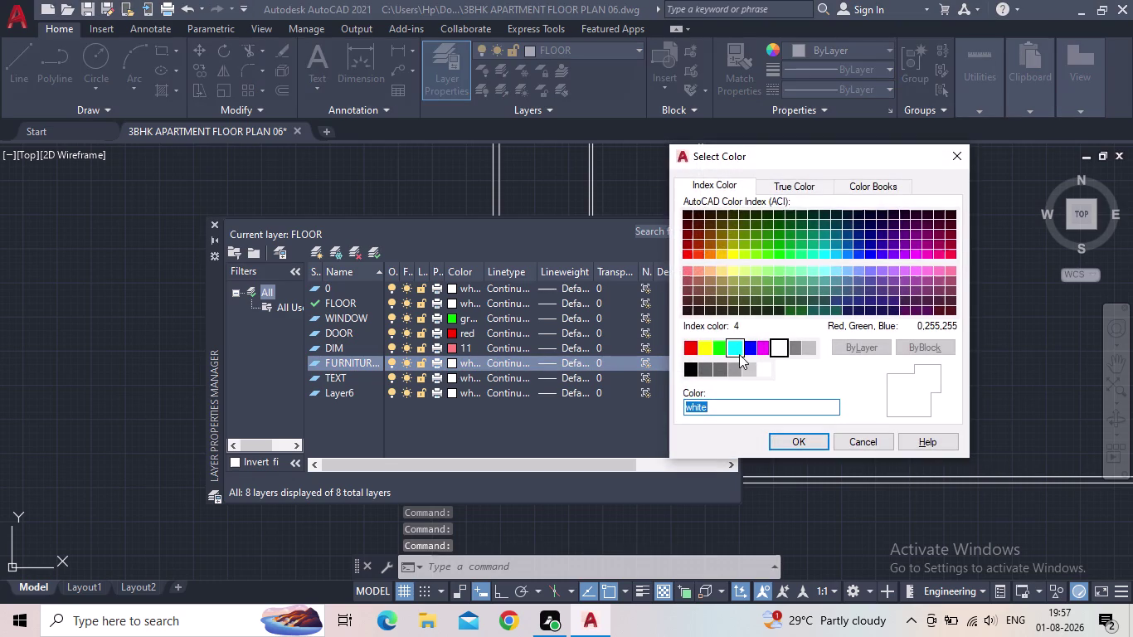
click(762, 350)
click(782, 448)
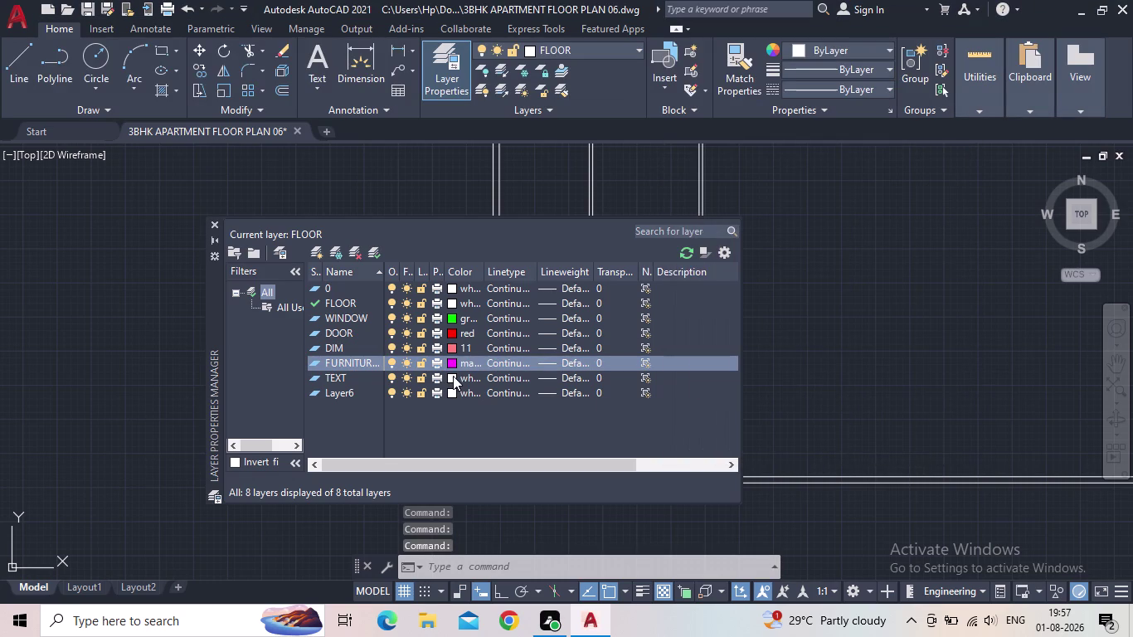
click(452, 377)
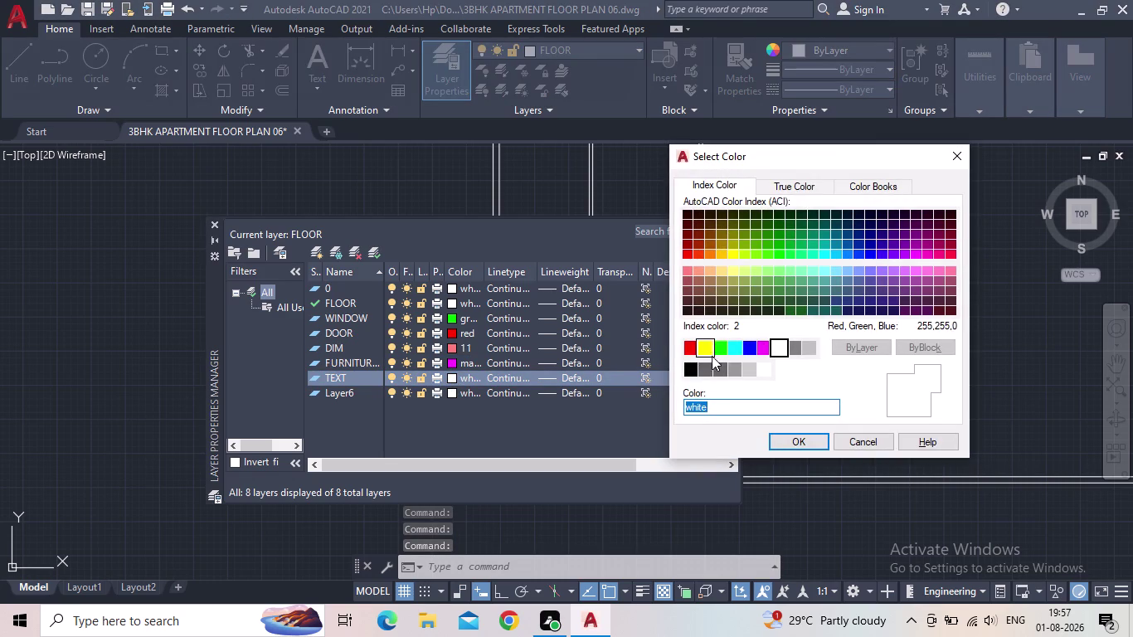
click(737, 353)
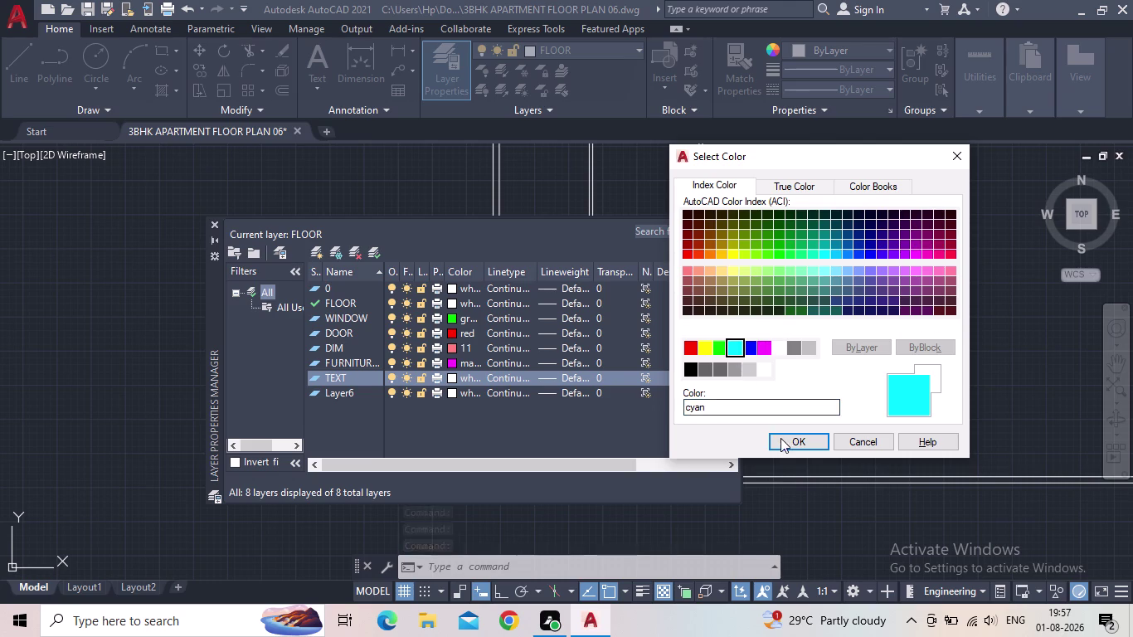
click(780, 438)
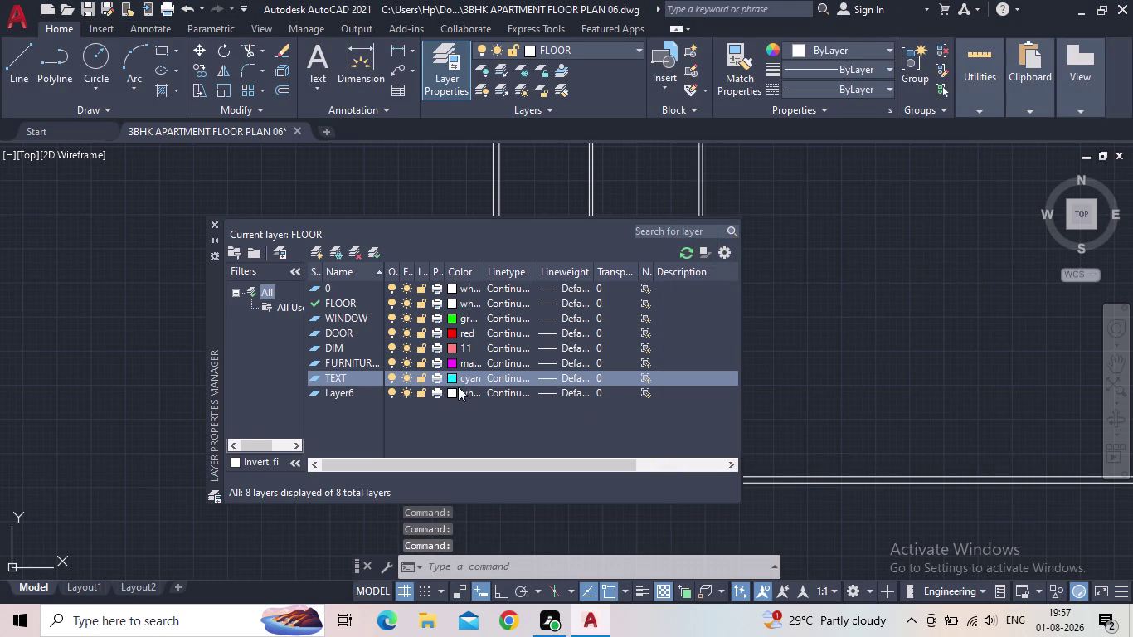
Give Layer6 colour 20 and close the layer manager.
click(453, 394)
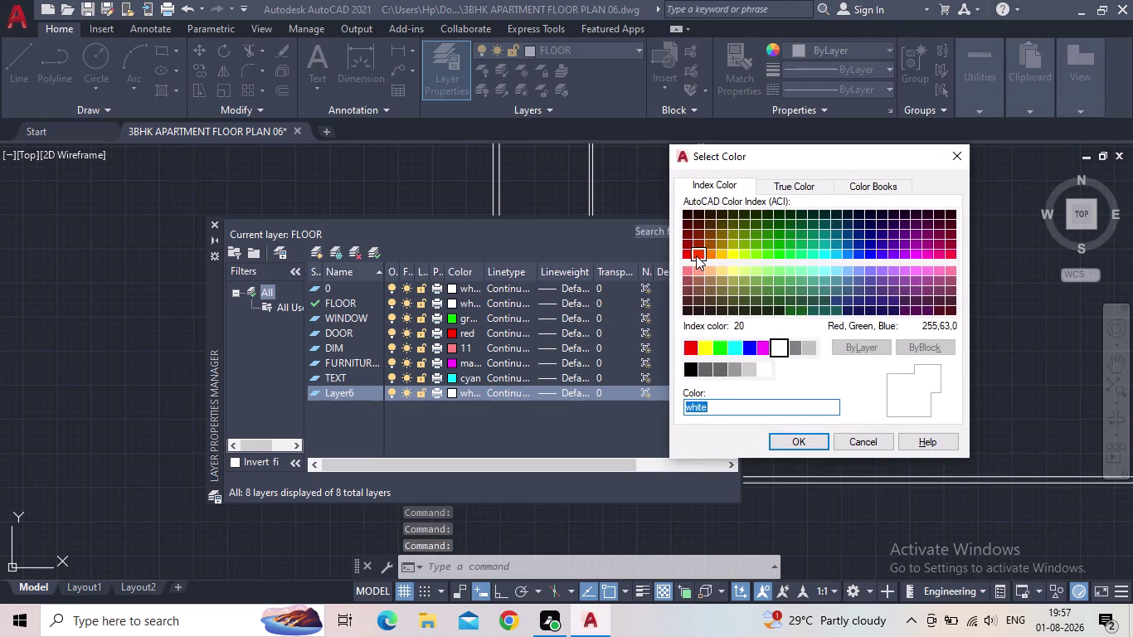
click(696, 256)
click(780, 439)
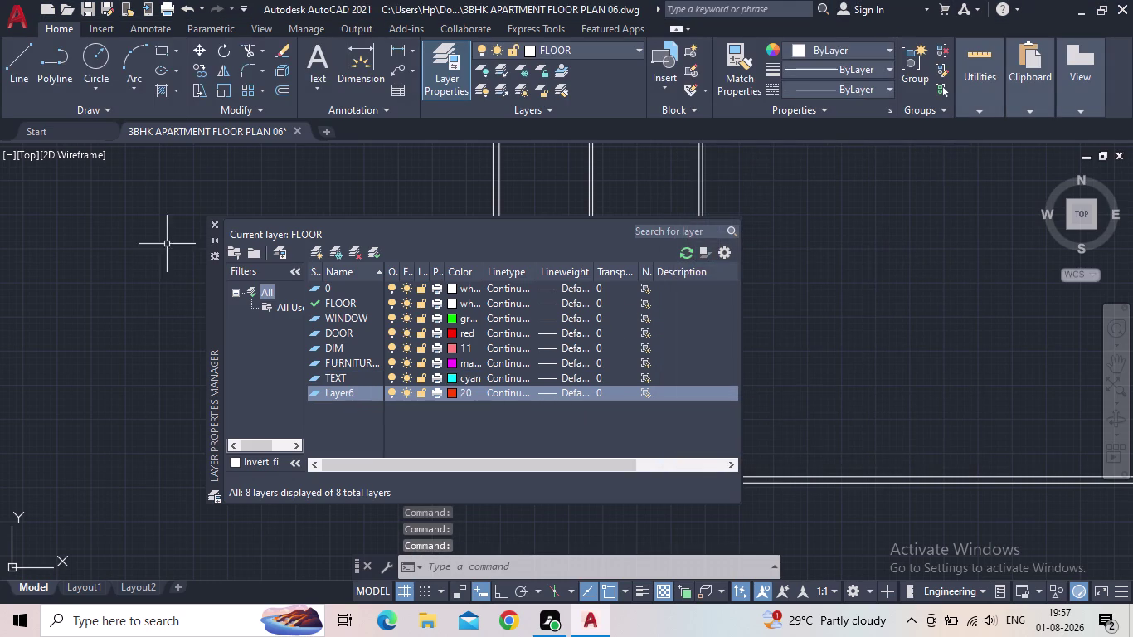
click(213, 223)
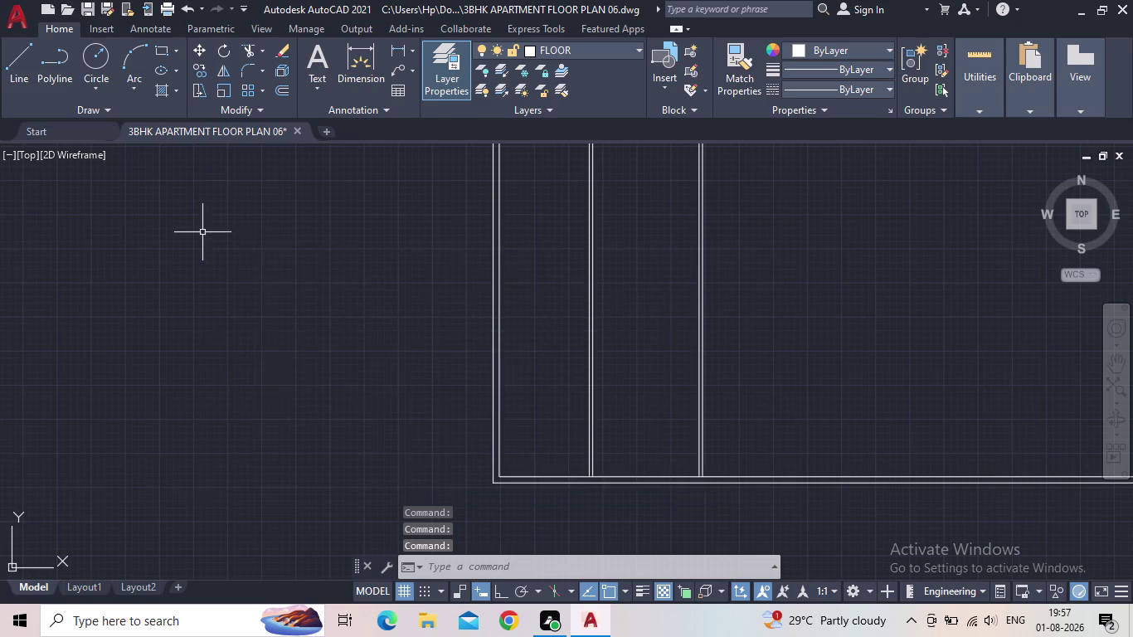
Window-select the lower-right wall lines and assign them to the FLOOR layer.
scroll(down, 3)
drag(783, 509, 723, 468)
click(404, 336)
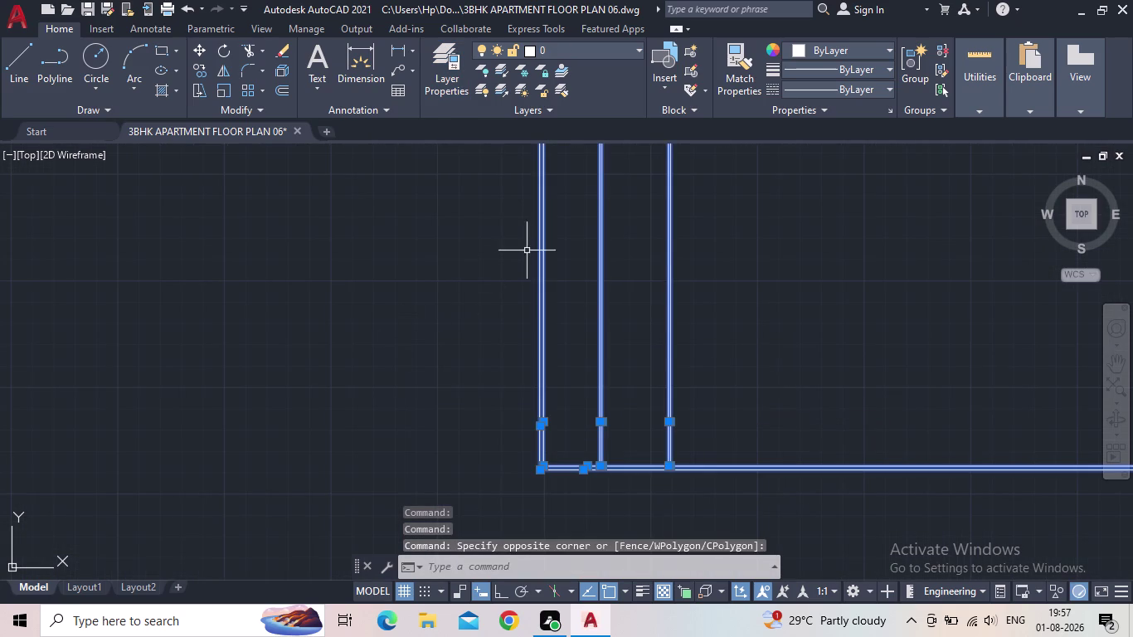
click(587, 52)
click(557, 128)
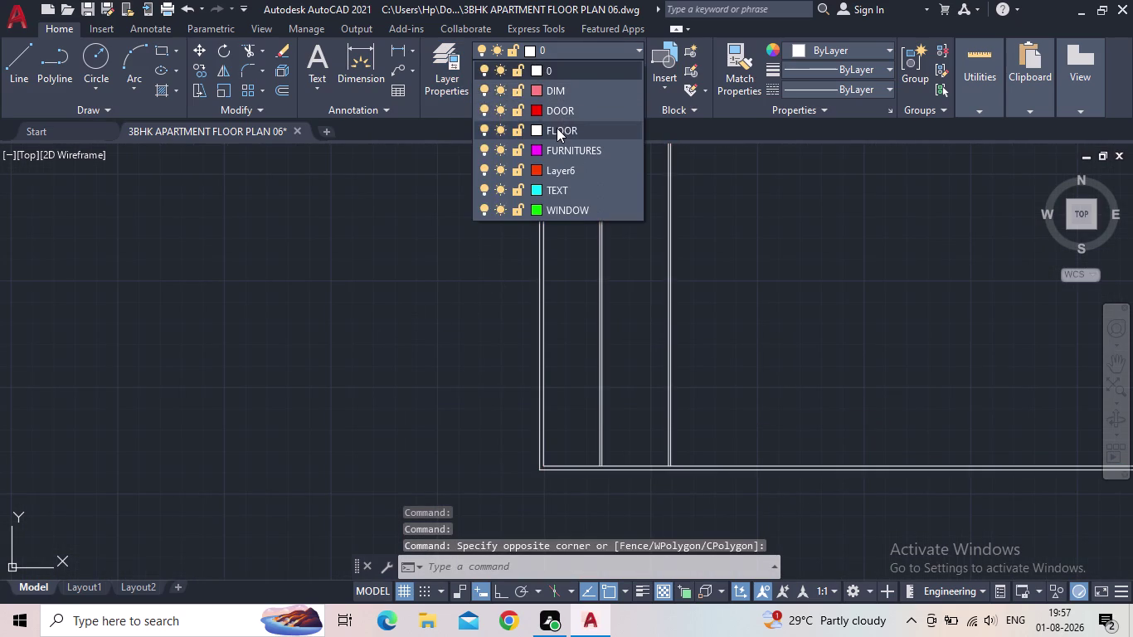
key(Escape)
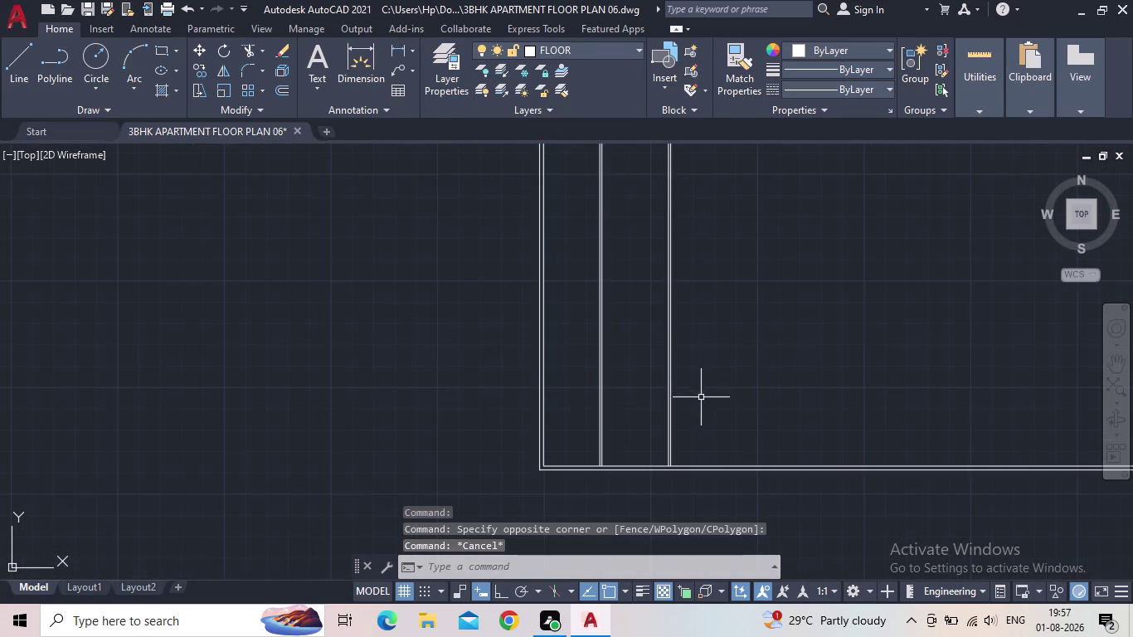
scroll(up, 3)
middle_drag(707, 422, 713, 378)
scroll(up, 3)
middle_drag(704, 410, 655, 331)
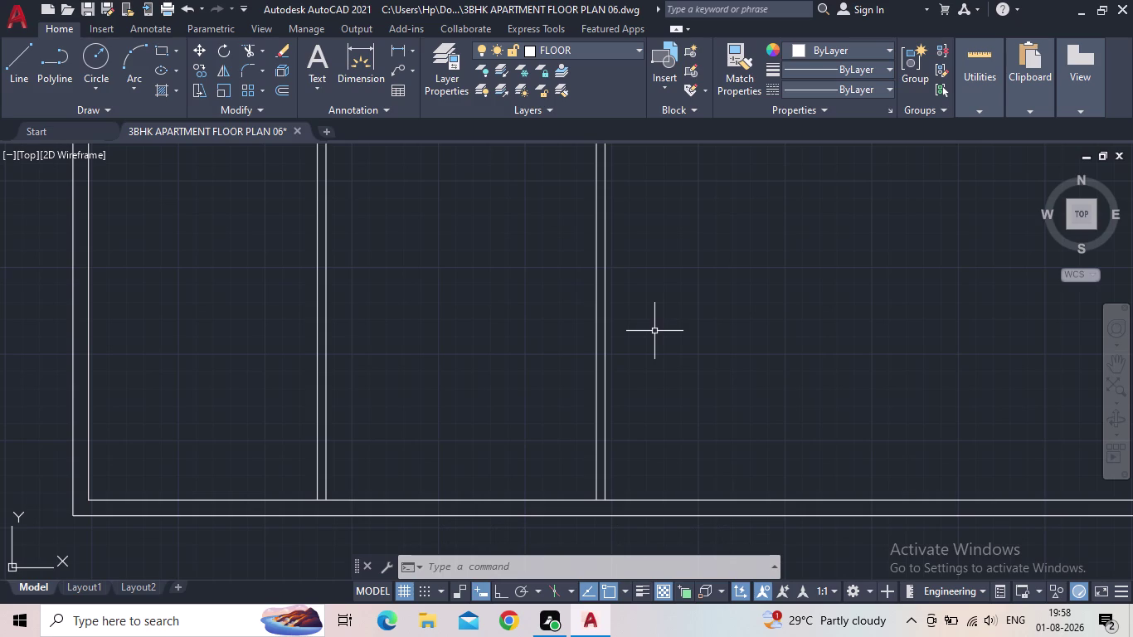
Offset a wall line 13 feet to the right.
key(o)
key(Return)
text(1)
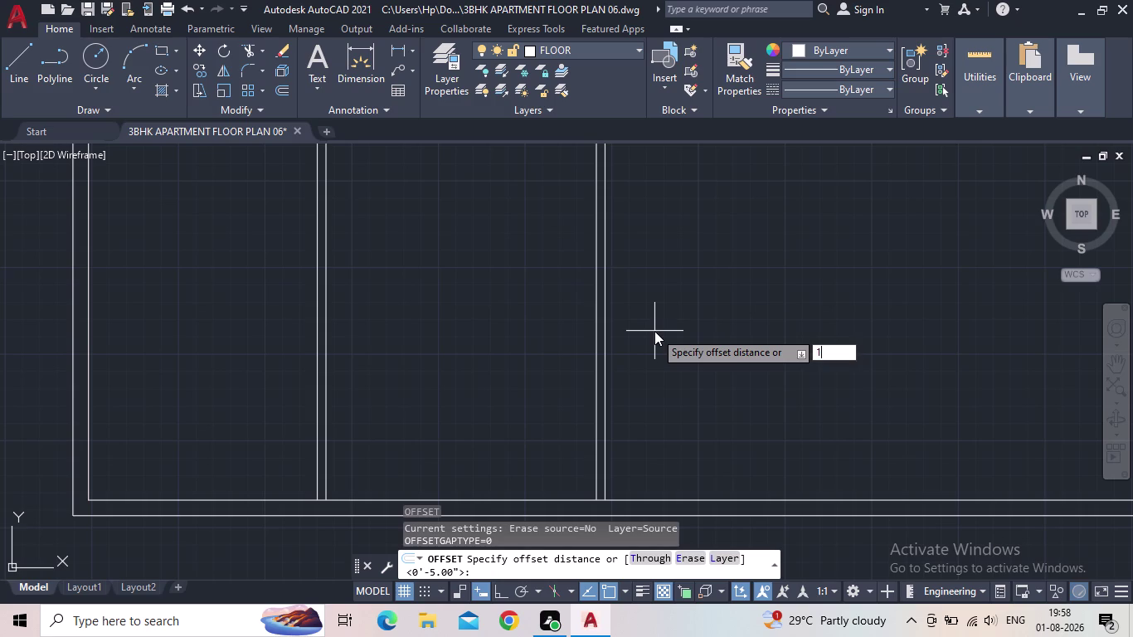
text(3)
key(apostrophe)
key(Return)
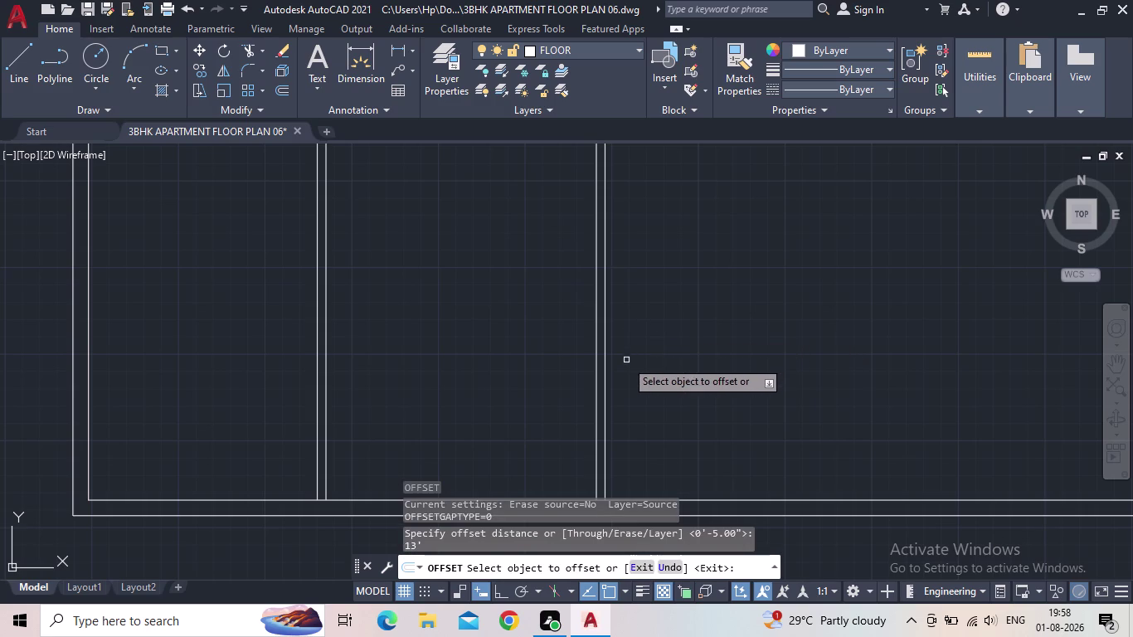
click(603, 375)
click(834, 358)
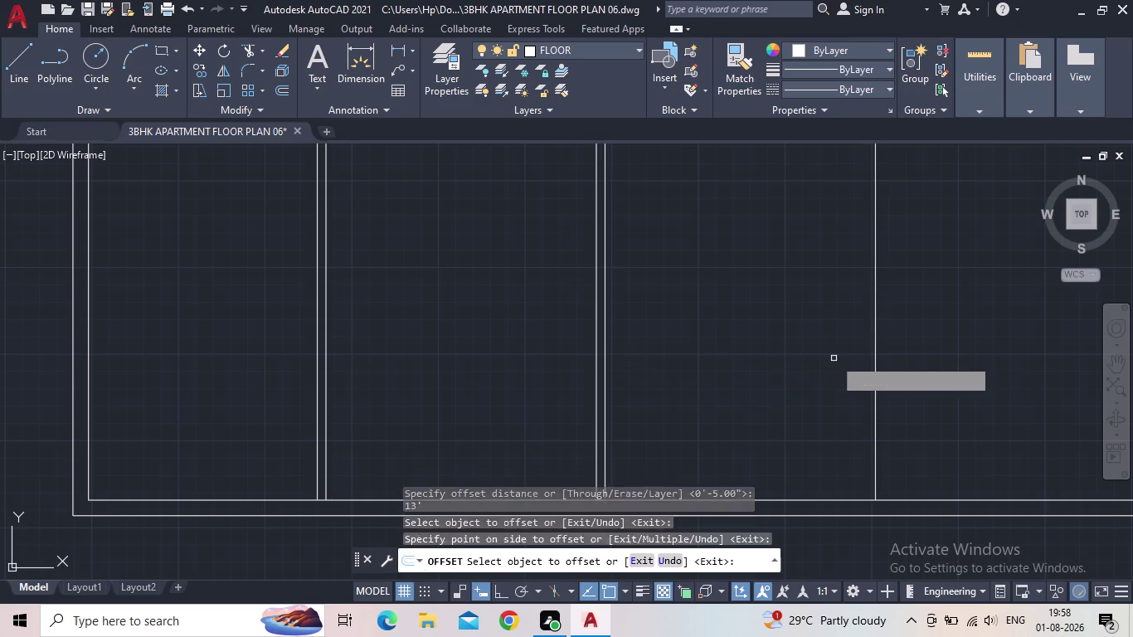
key(Escape)
Start a 9-inch offset, then cancel it.
key(o)
key(Return)
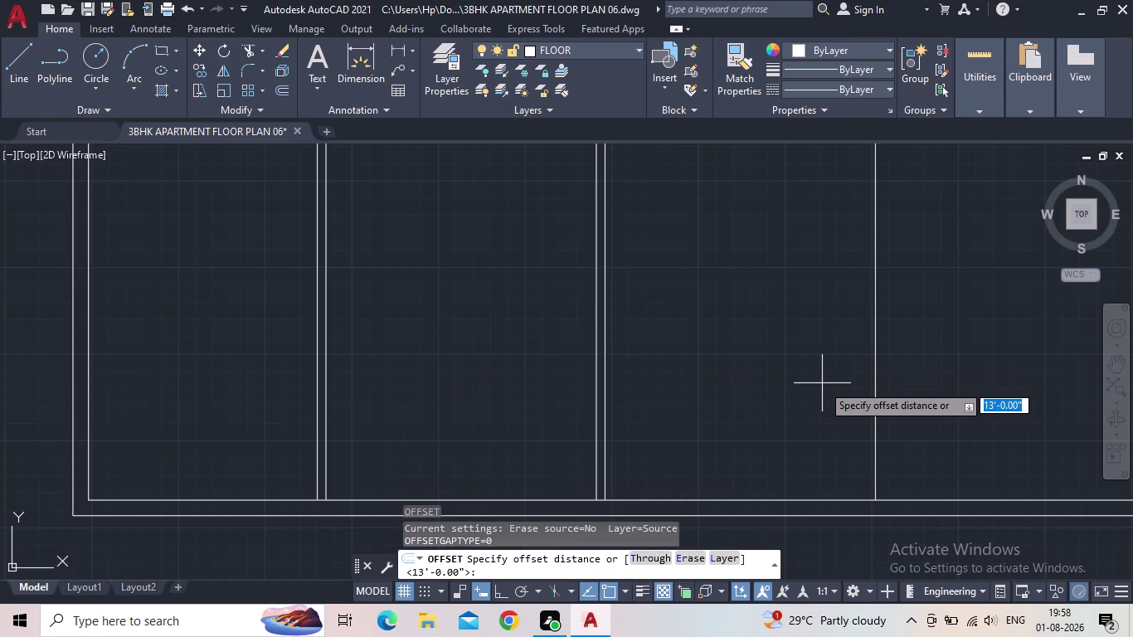
double_click(822, 386)
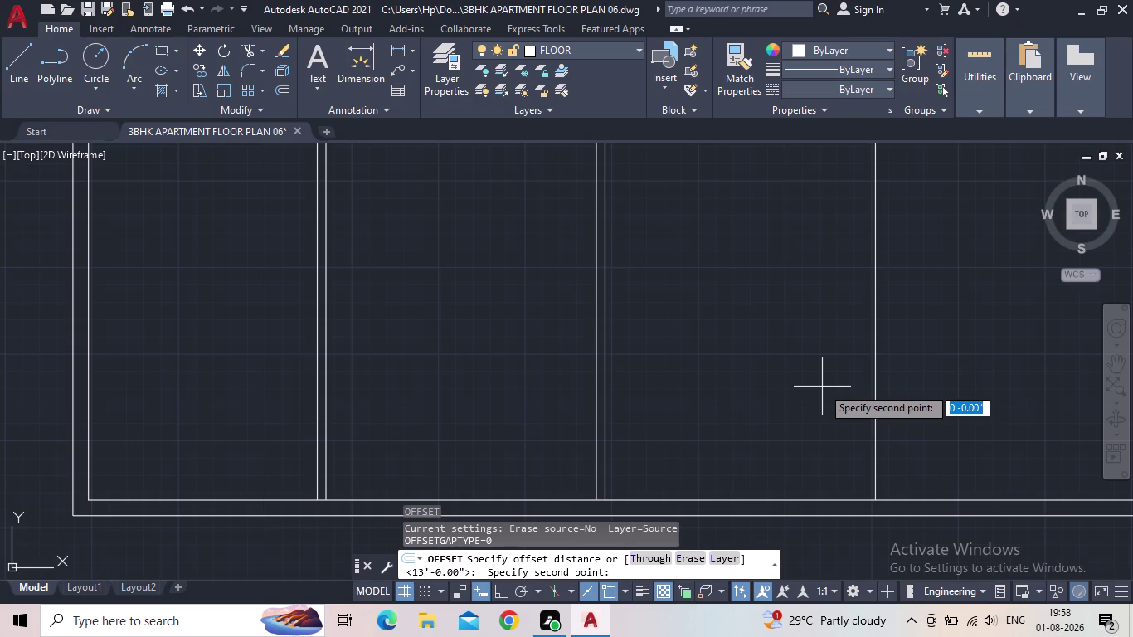
key(9)
key(shift+quotedbl)
key(Return)
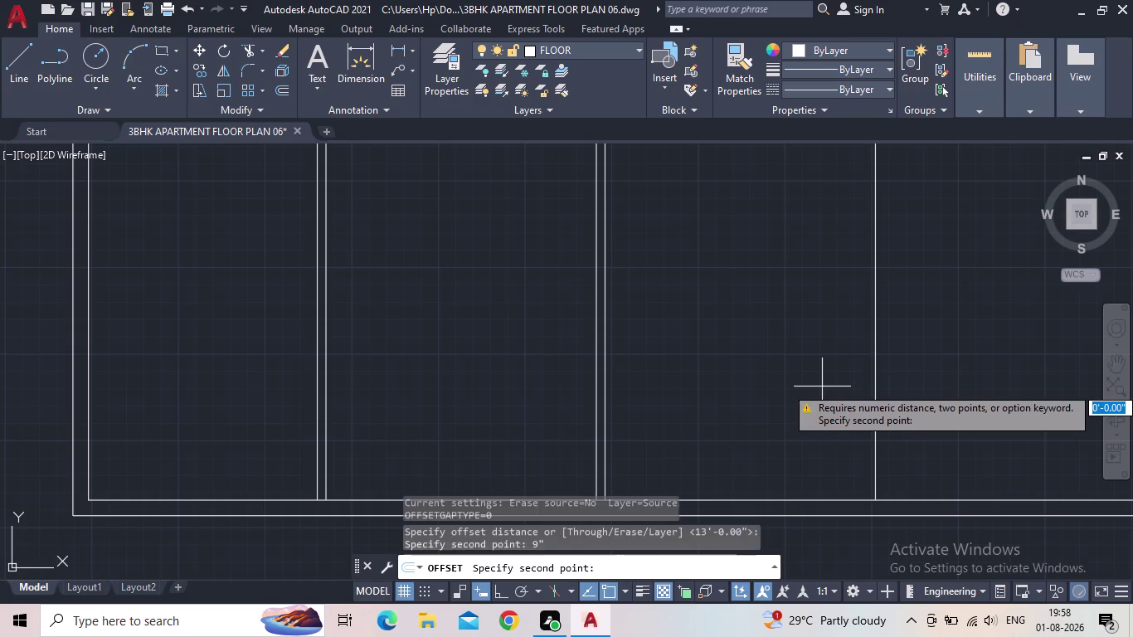
key(Escape)
key(Escape)
key(Escape)
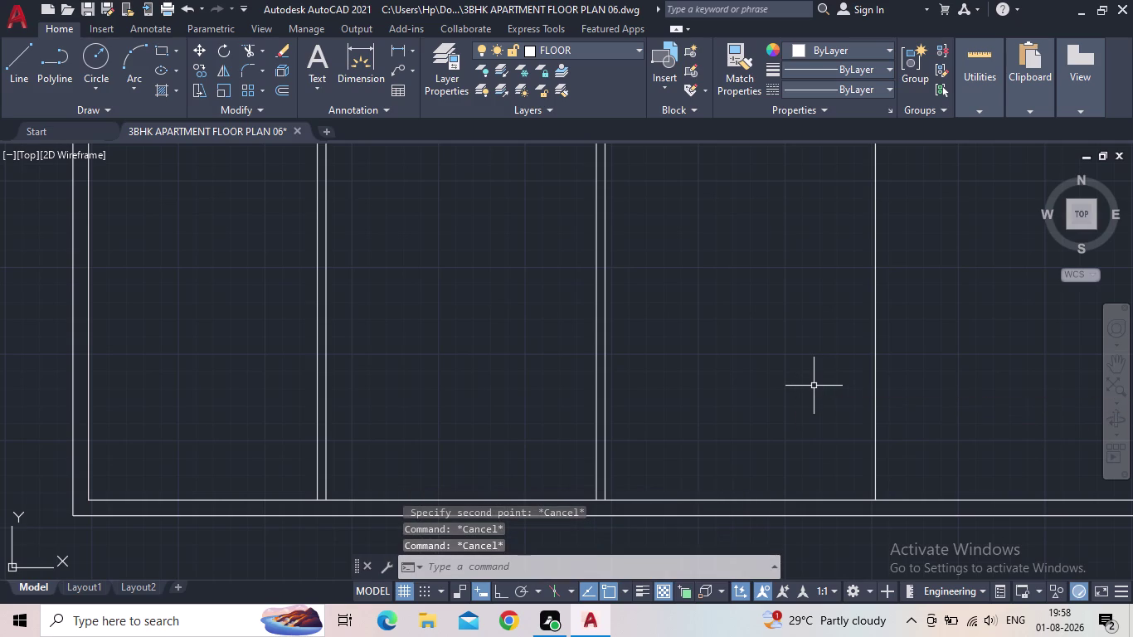
Offset the vertical wall line 9 inches to create its second line.
key(o)
key(Return)
text(9")
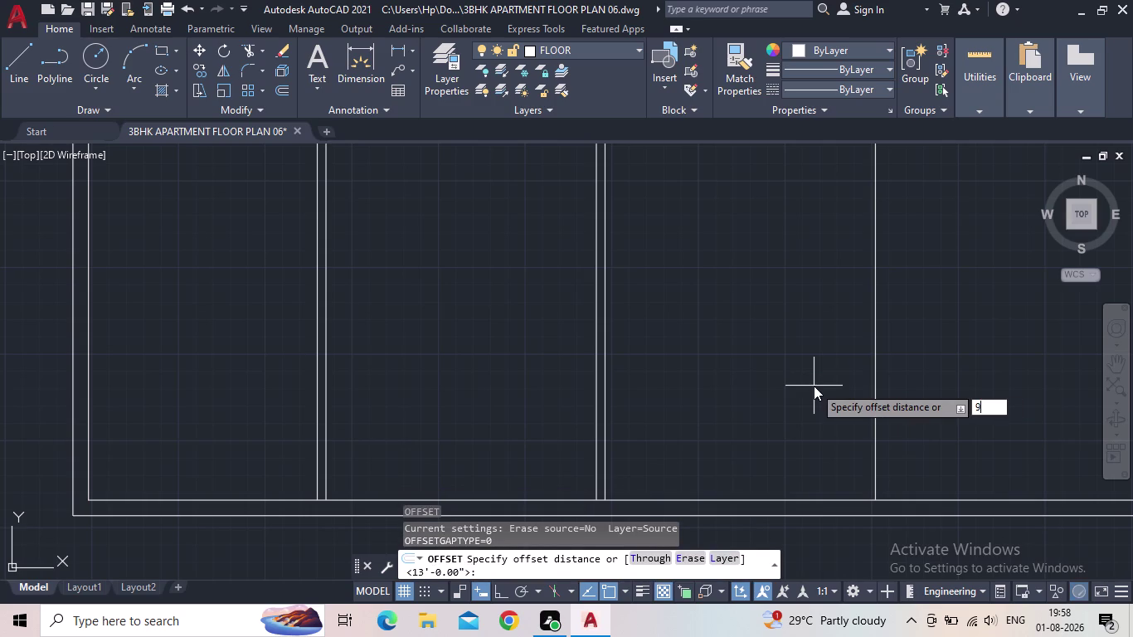
key(Return)
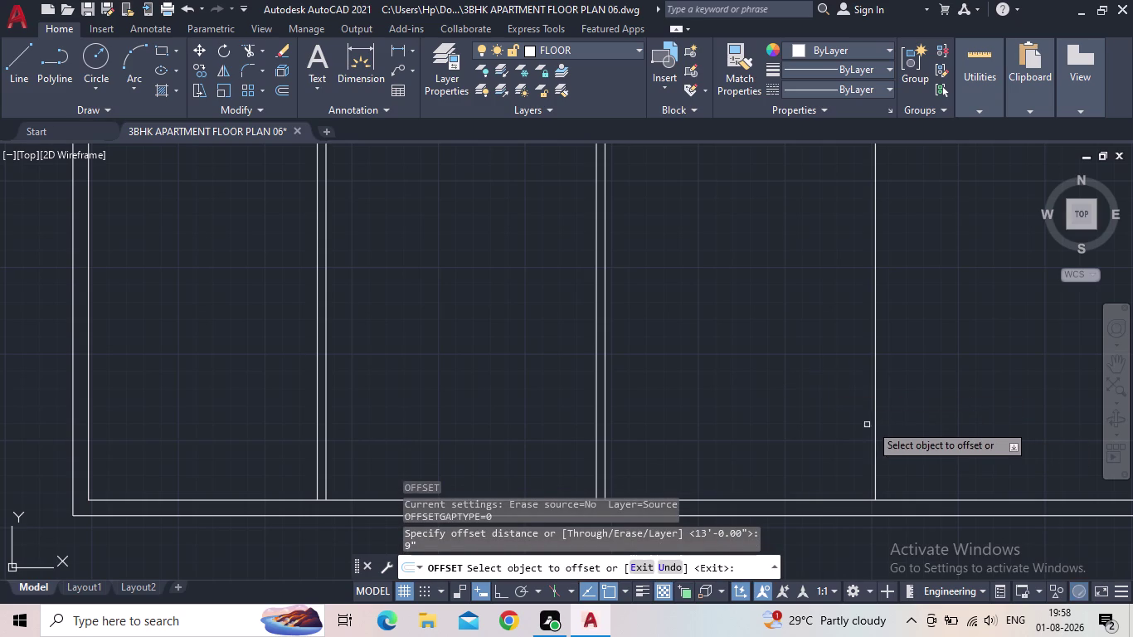
click(877, 426)
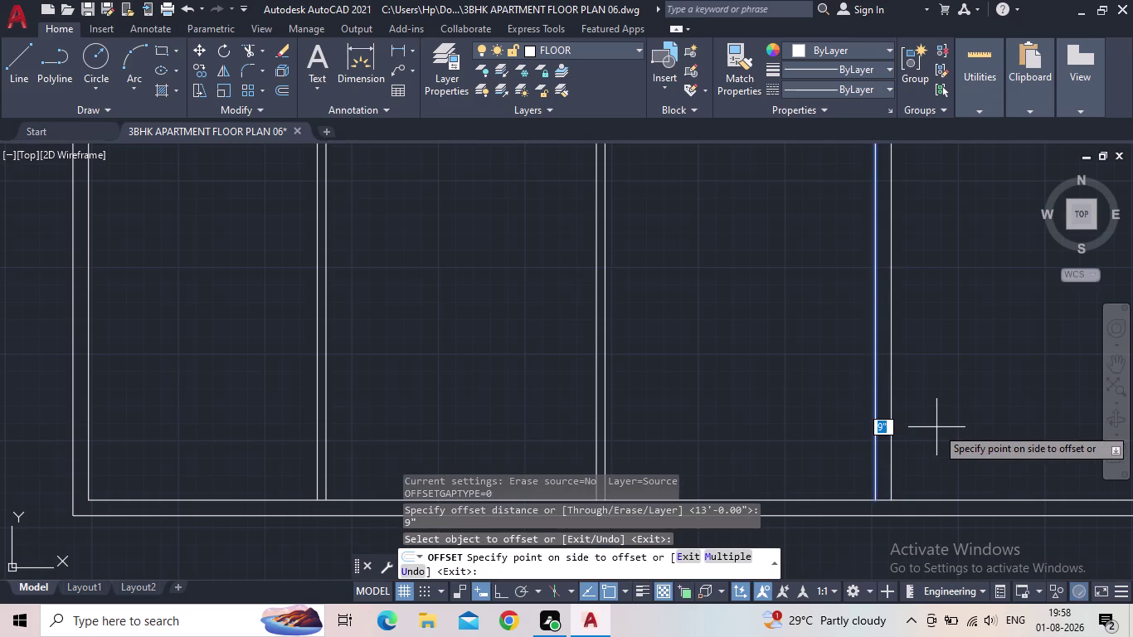
click(942, 426)
scroll(down, 3)
middle_drag(883, 406, 839, 428)
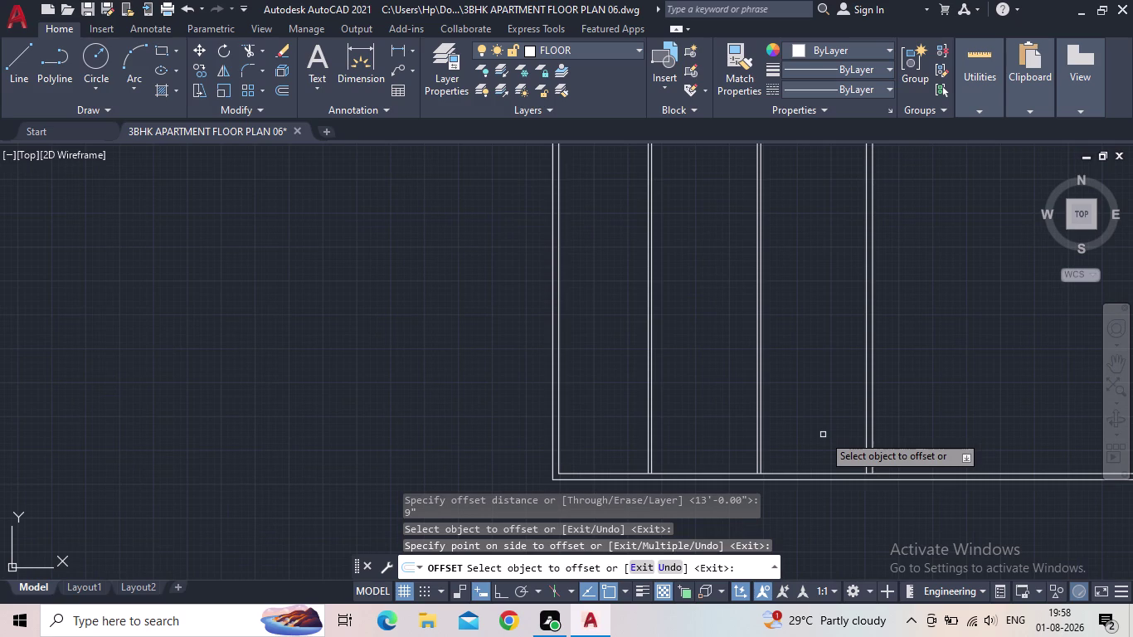
key(Escape)
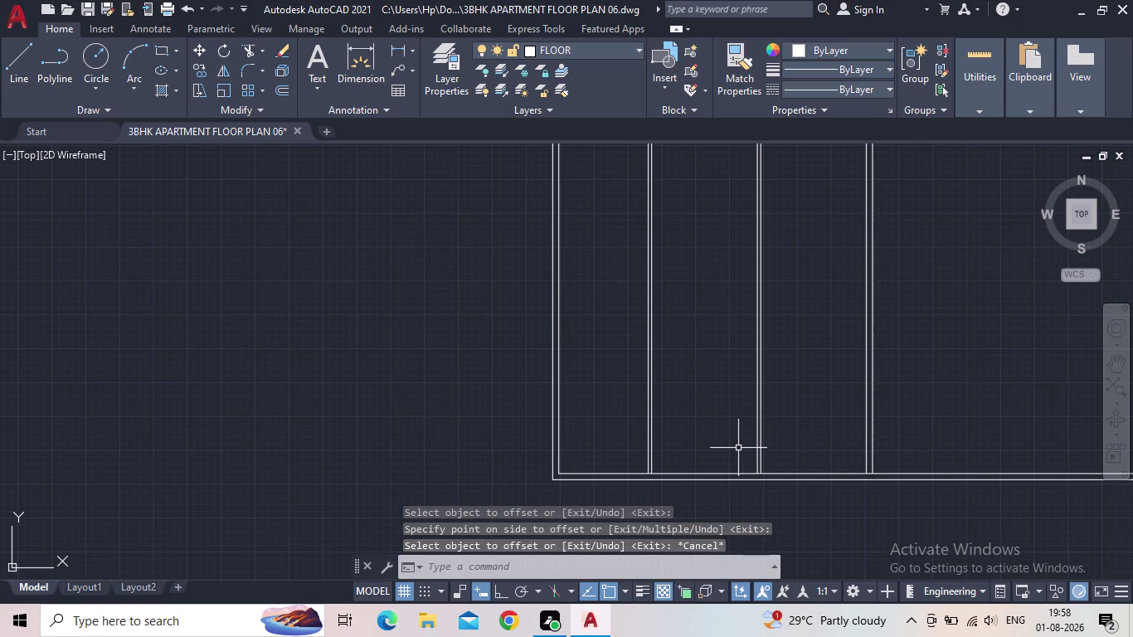
middle_drag(738, 448, 725, 447)
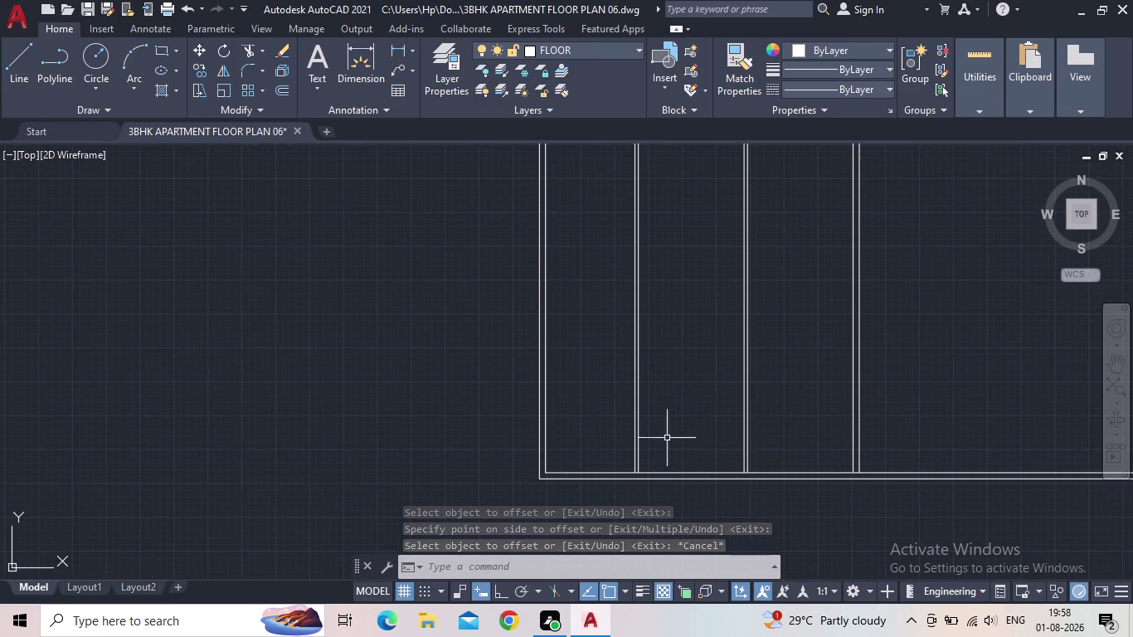
Set a 13-foot offset distance and select the bottom wall line.
key(o)
key(Return)
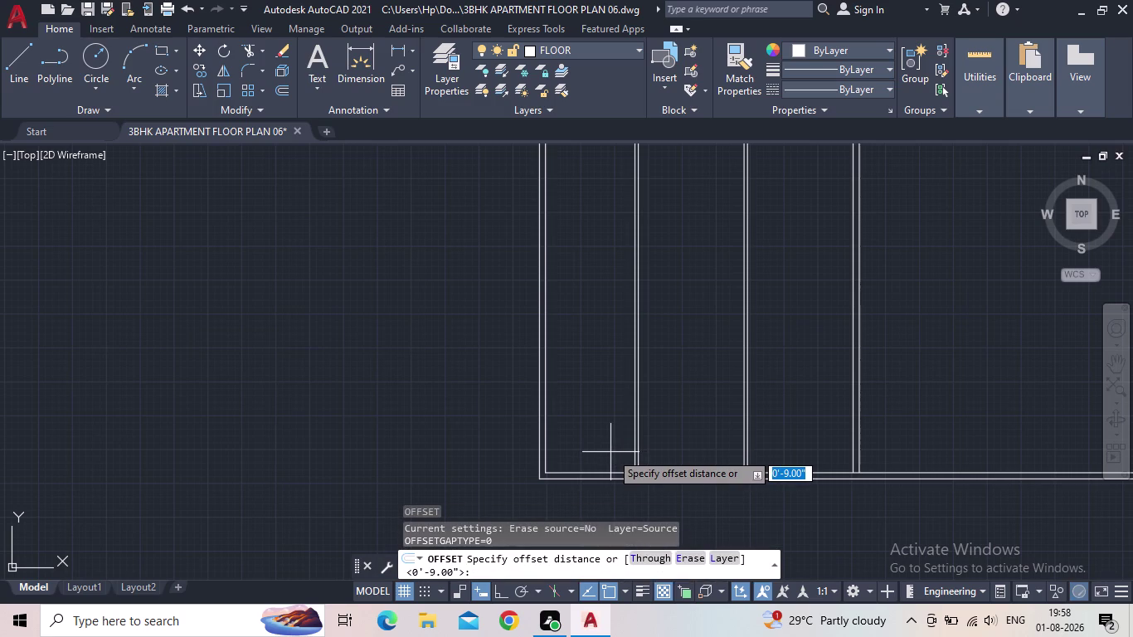
text(13)
key(apostrophe)
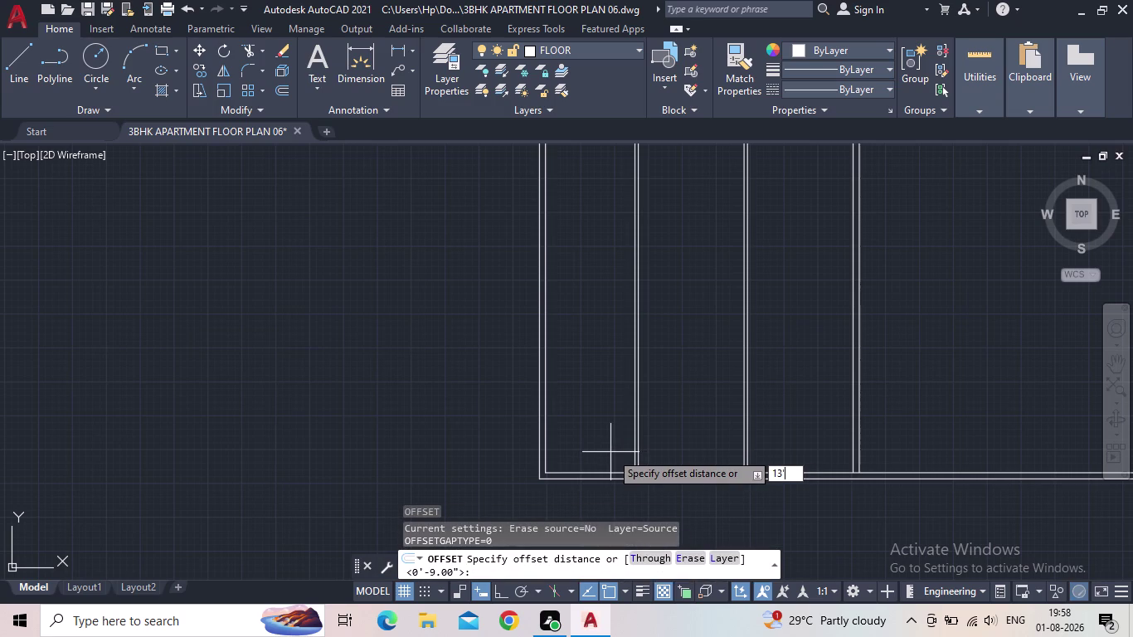
key(Return)
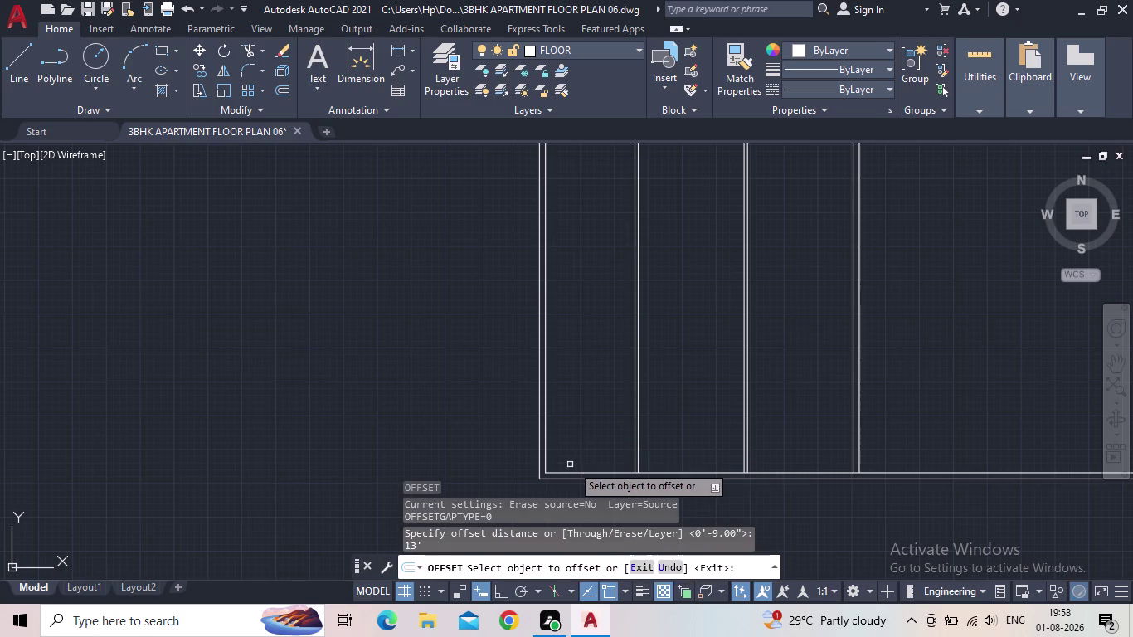
click(577, 471)
Place the 13-foot copy above the bottom wall and give it a 5-inch partner line.
click(580, 337)
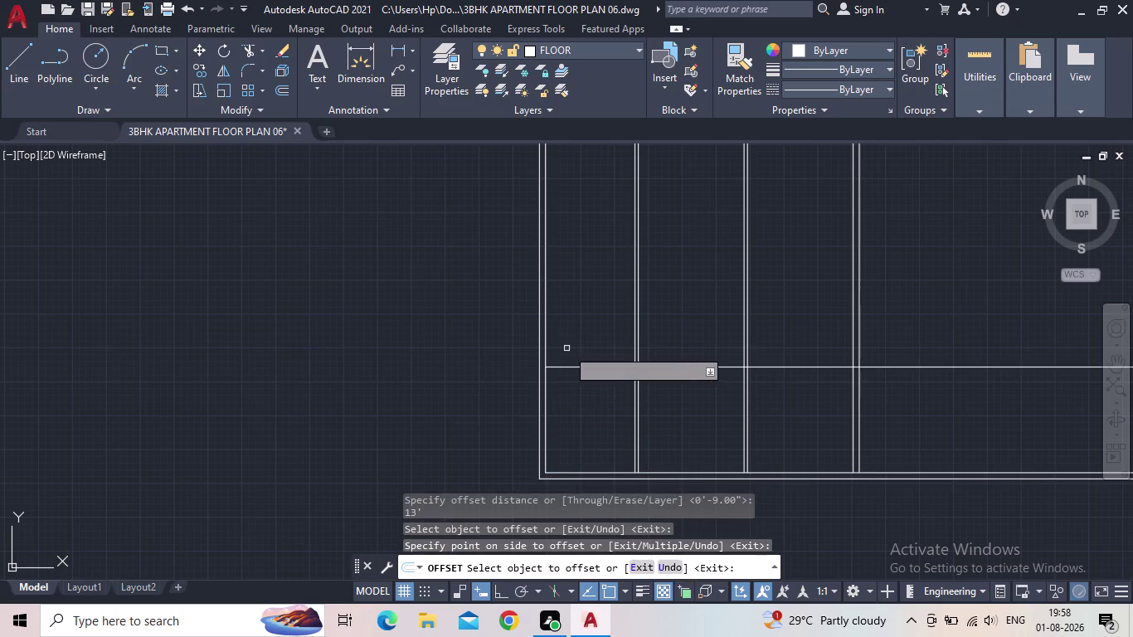
key(Escape)
click(552, 354)
key(o)
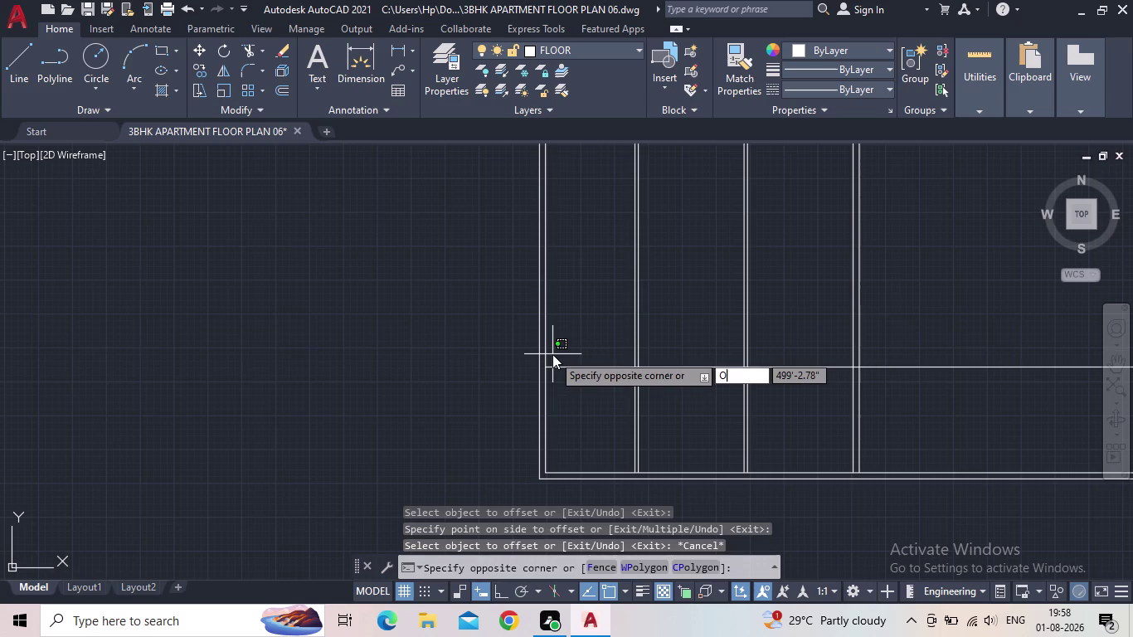
key(Return)
text(5")
key(Return)
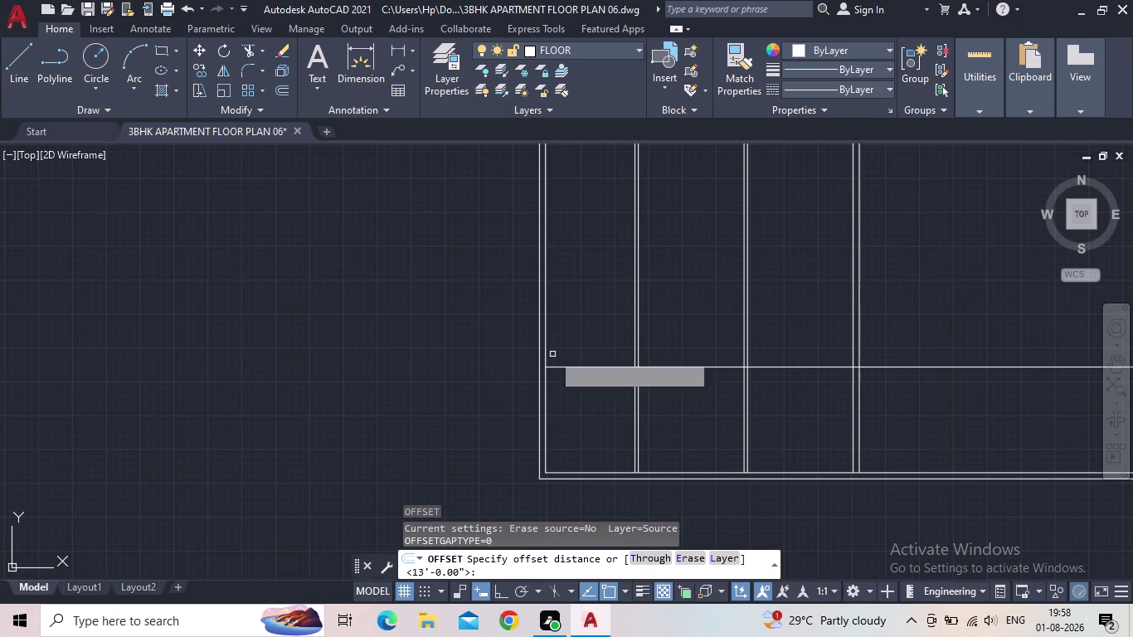
click(562, 367)
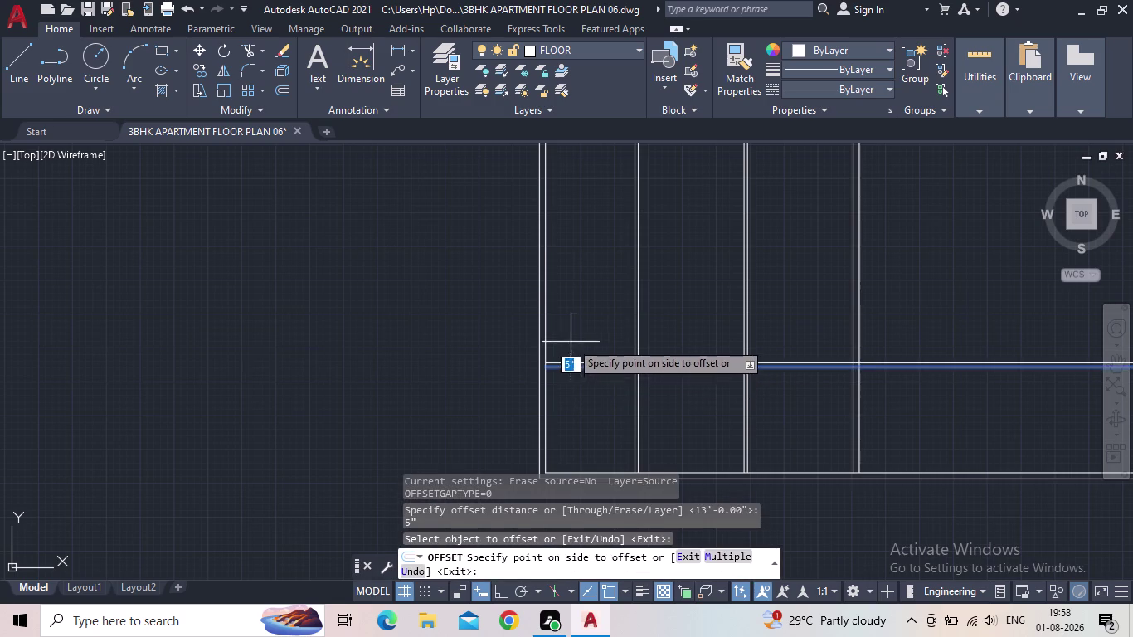
click(571, 341)
key(Escape)
Offset the cross wall line 6 feet upward.
middle_drag(580, 344, 560, 347)
scroll(up, 3)
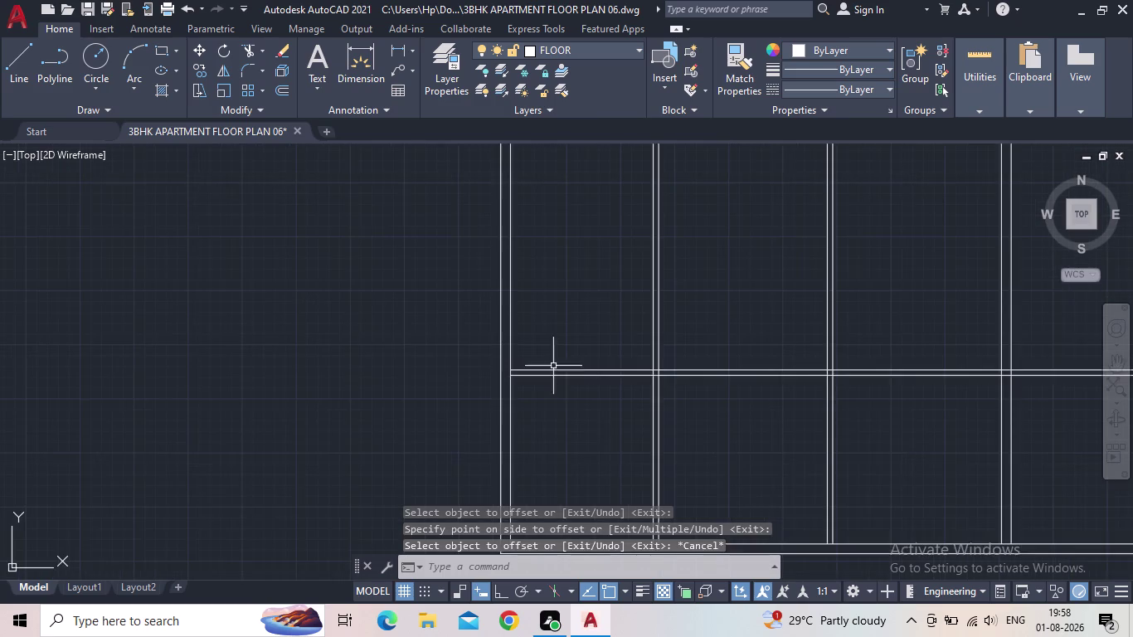
middle_drag(566, 380, 451, 316)
scroll(down, 3)
scroll(down, 3)
middle_drag(492, 344, 480, 376)
scroll(up, 3)
middle_drag(479, 375, 478, 376)
middle_drag(460, 366, 476, 455)
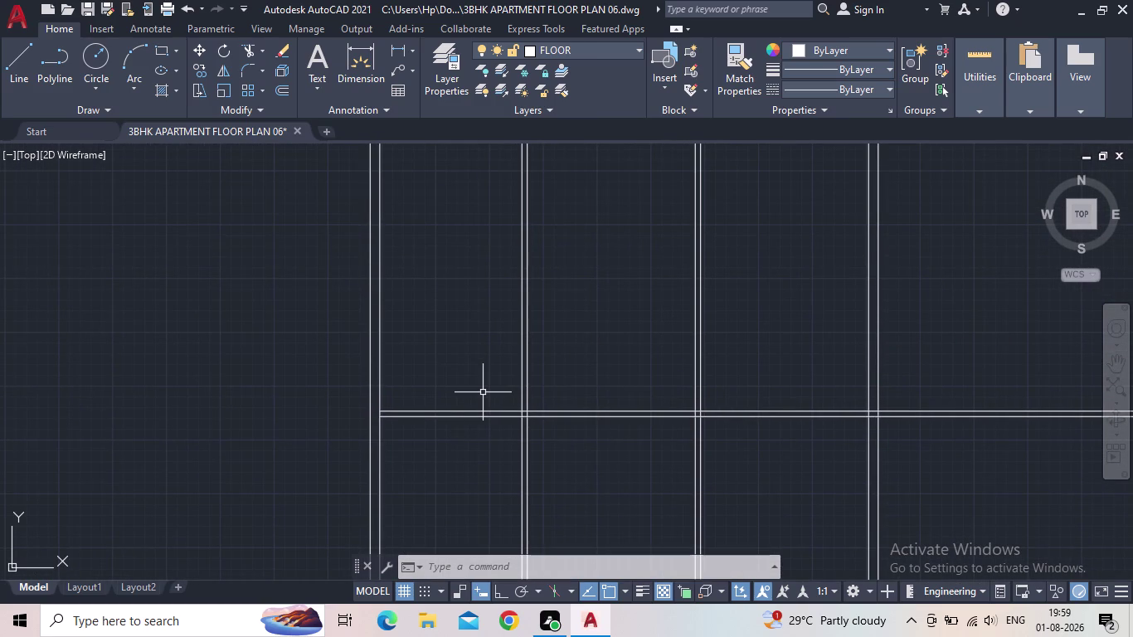
key(o)
key(Return)
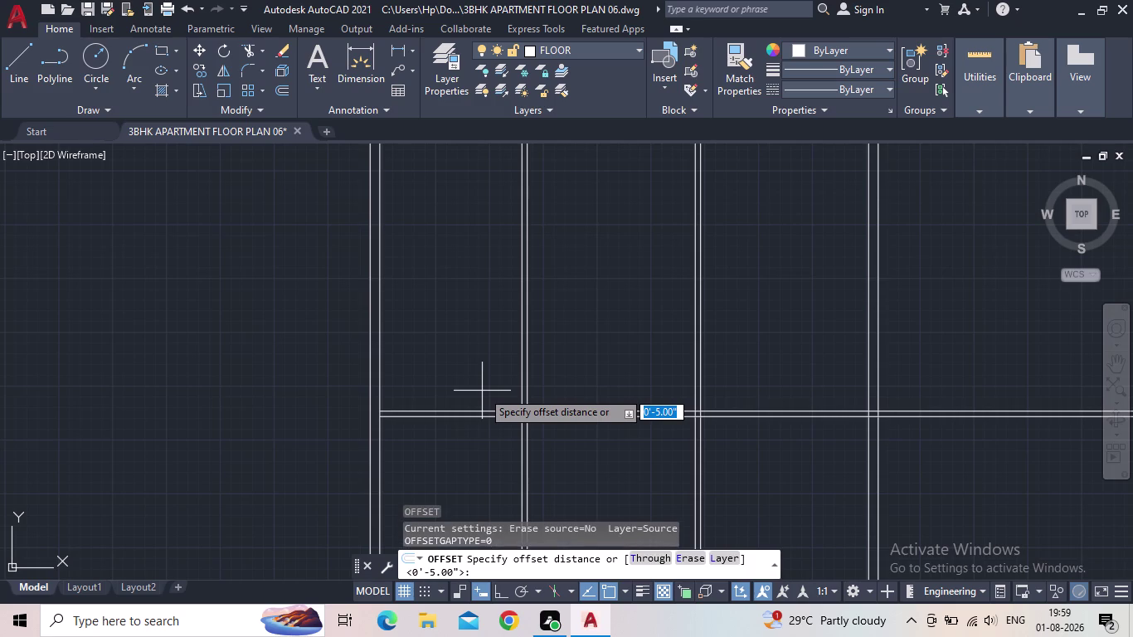
text(6)
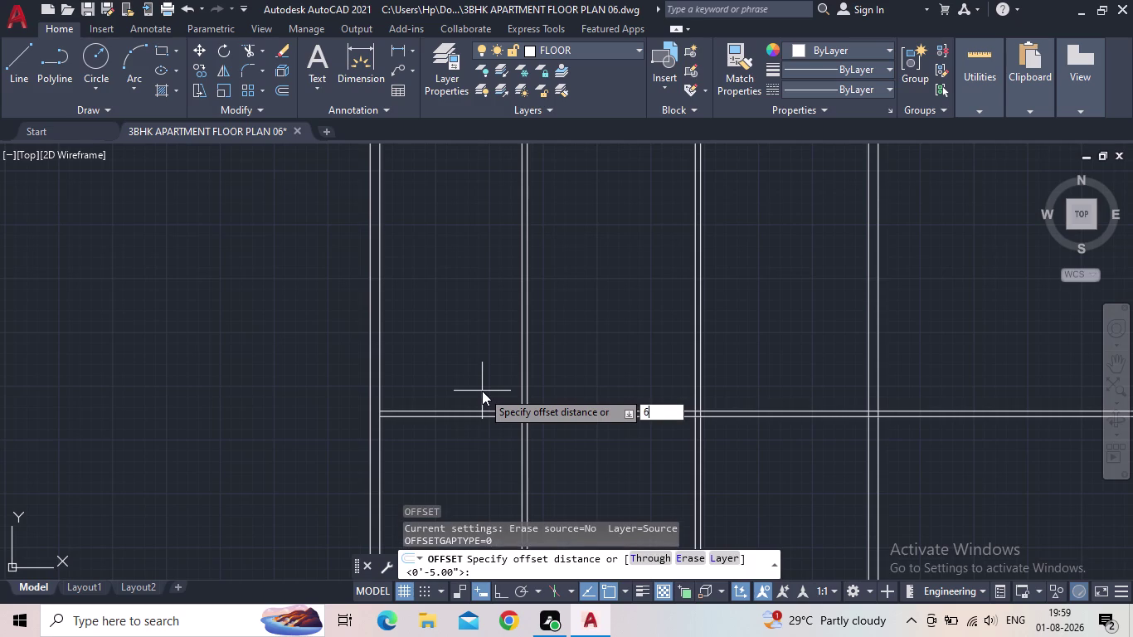
text(')
key(Return)
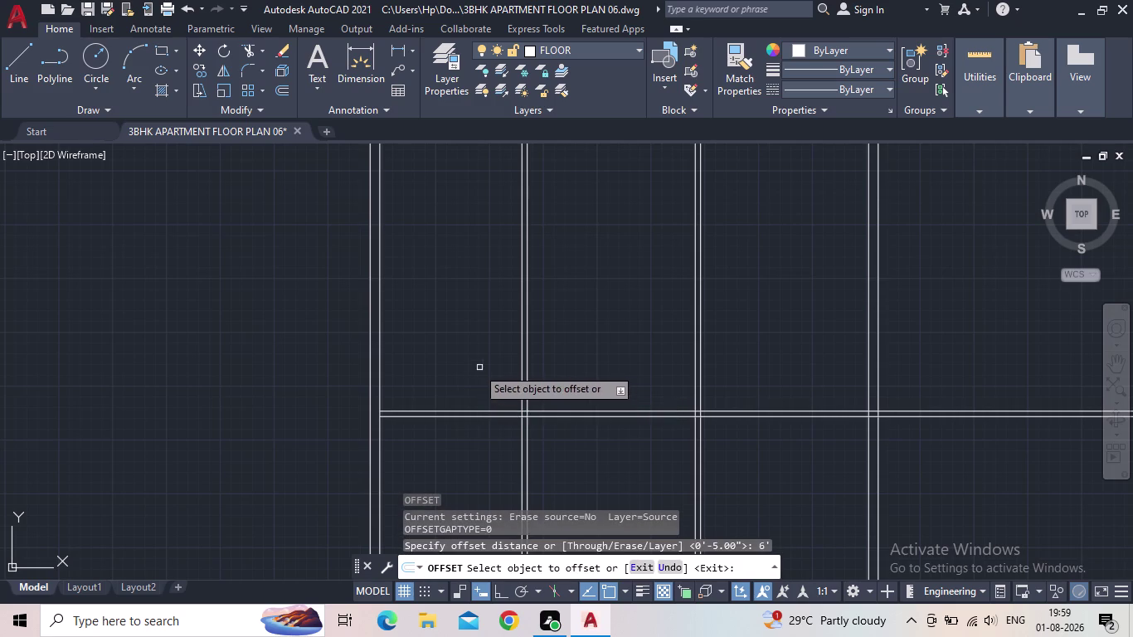
click(412, 410)
click(428, 307)
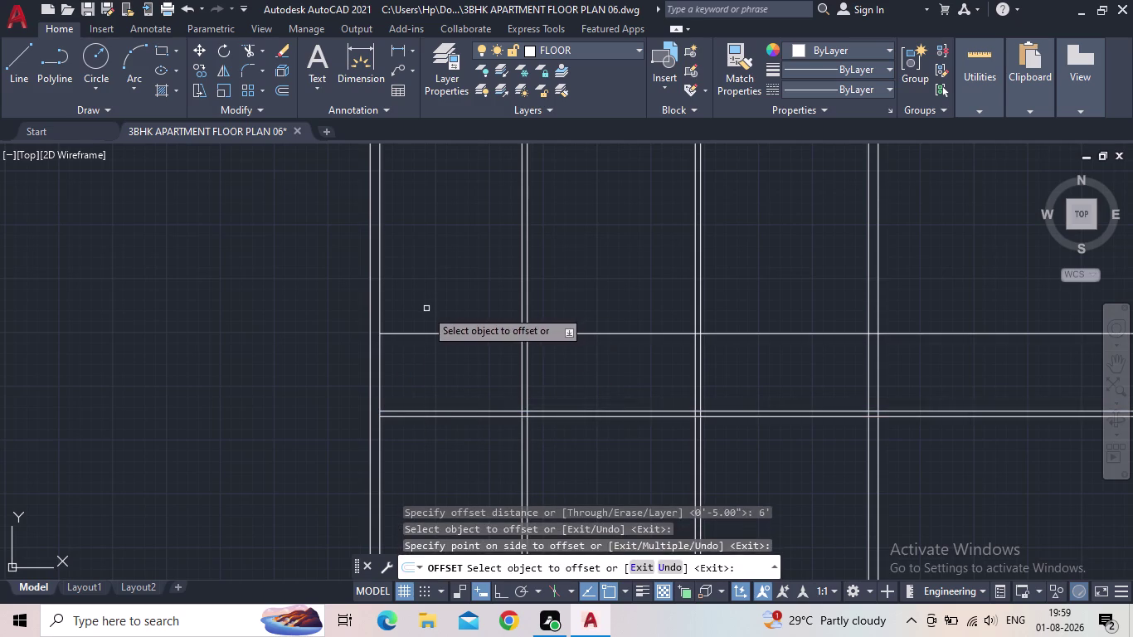
key(Escape)
Offset the new upper cross wall line 5 inches to give it thickness.
key(o)
key(Return)
text(5)
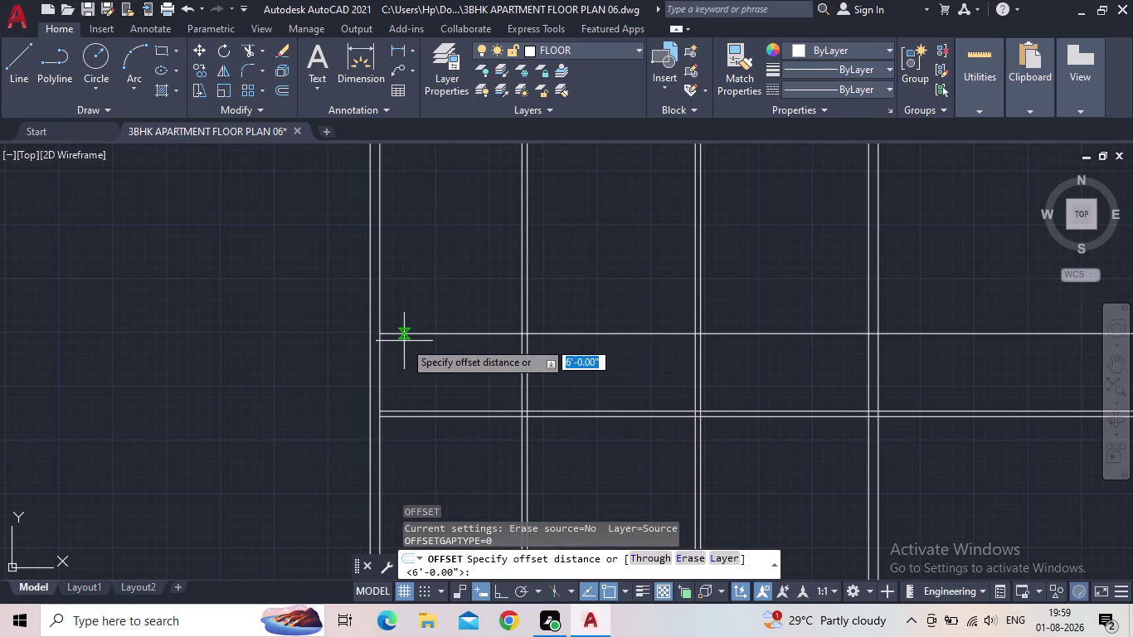
text(")
key(Return)
click(439, 332)
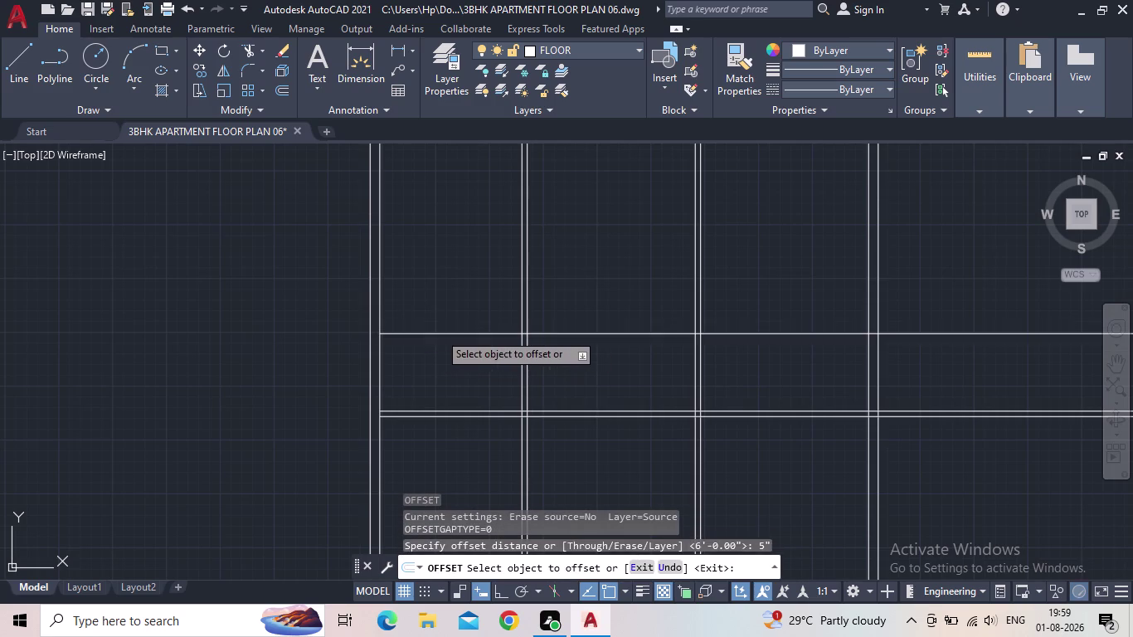
click(452, 280)
key(Escape)
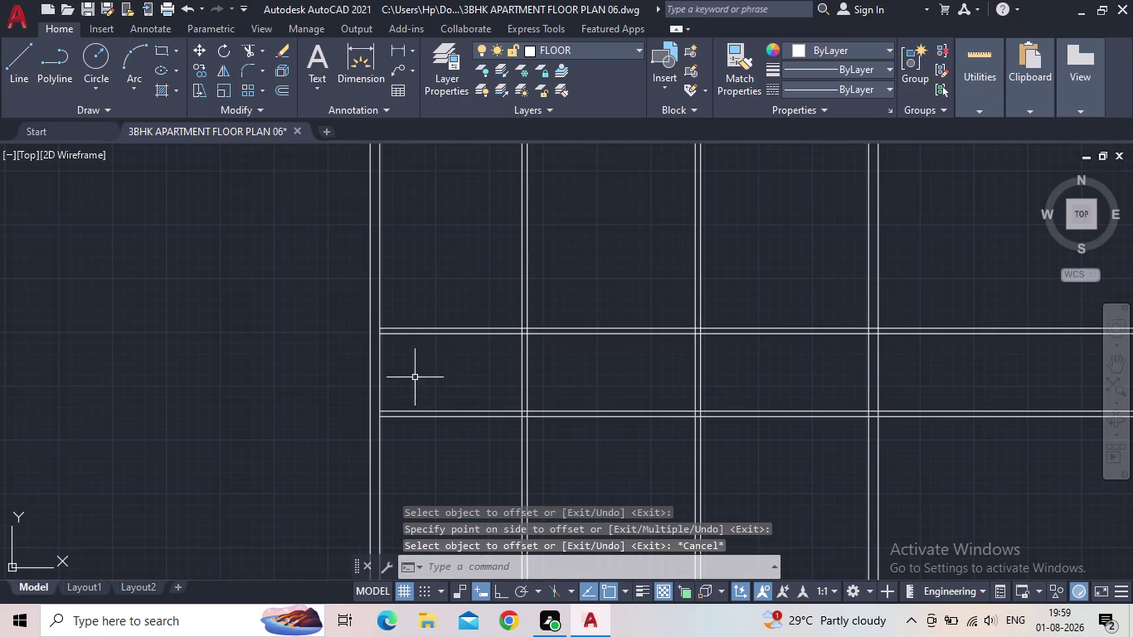
scroll(down, 3)
Fence-trim the overlapping wall lines at the first cross-wall junction.
key(t)
key(r)
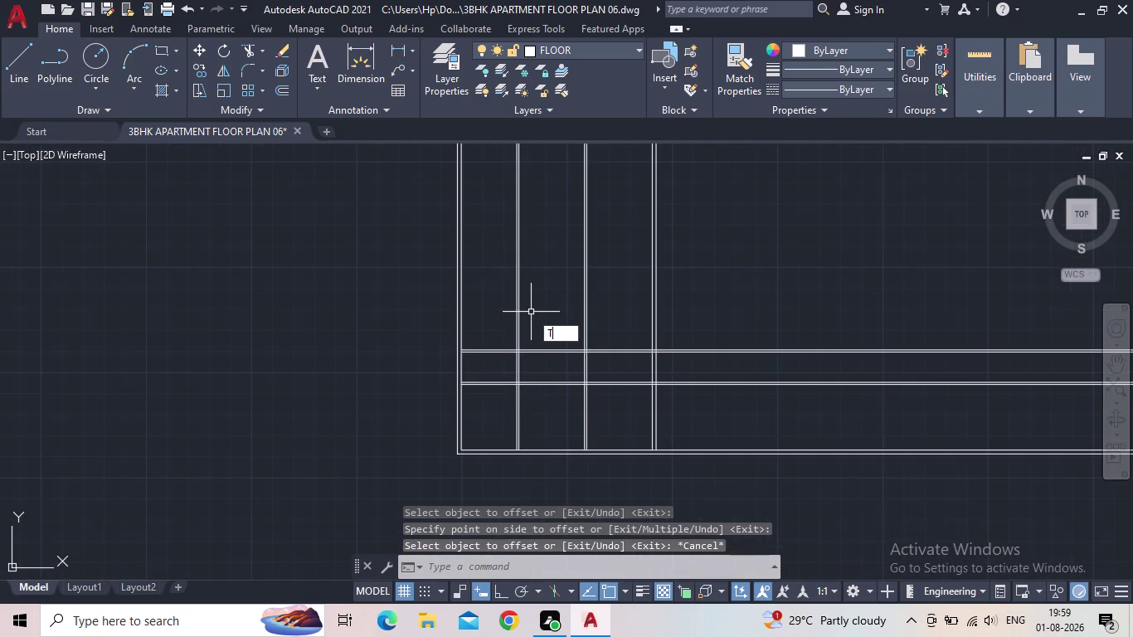
key(Return)
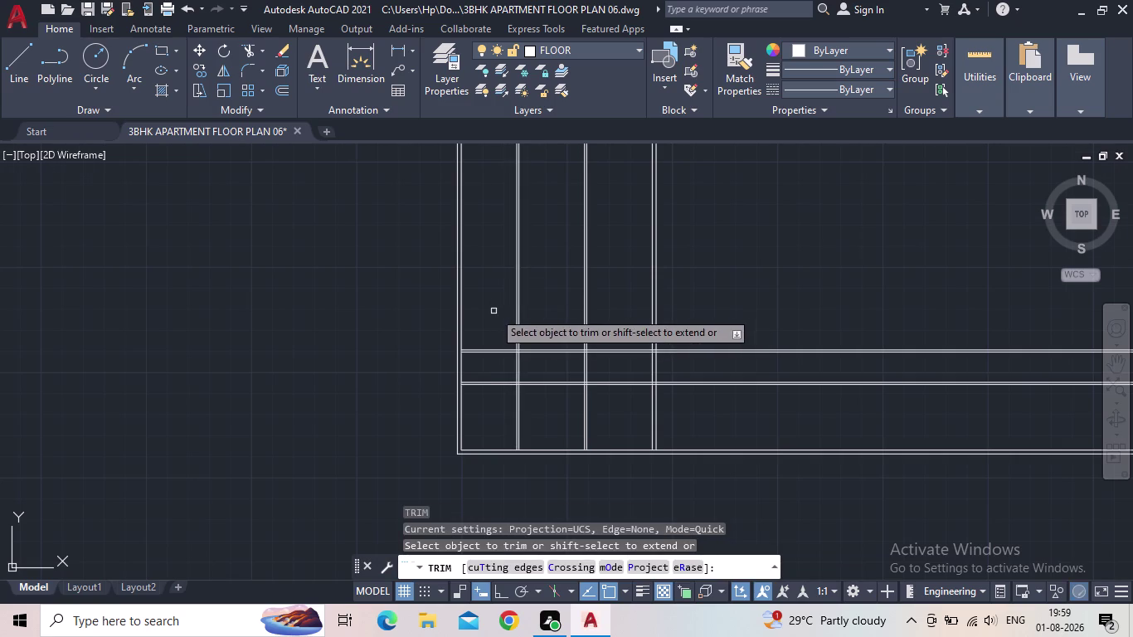
scroll(down, 3)
click(609, 297)
click(610, 298)
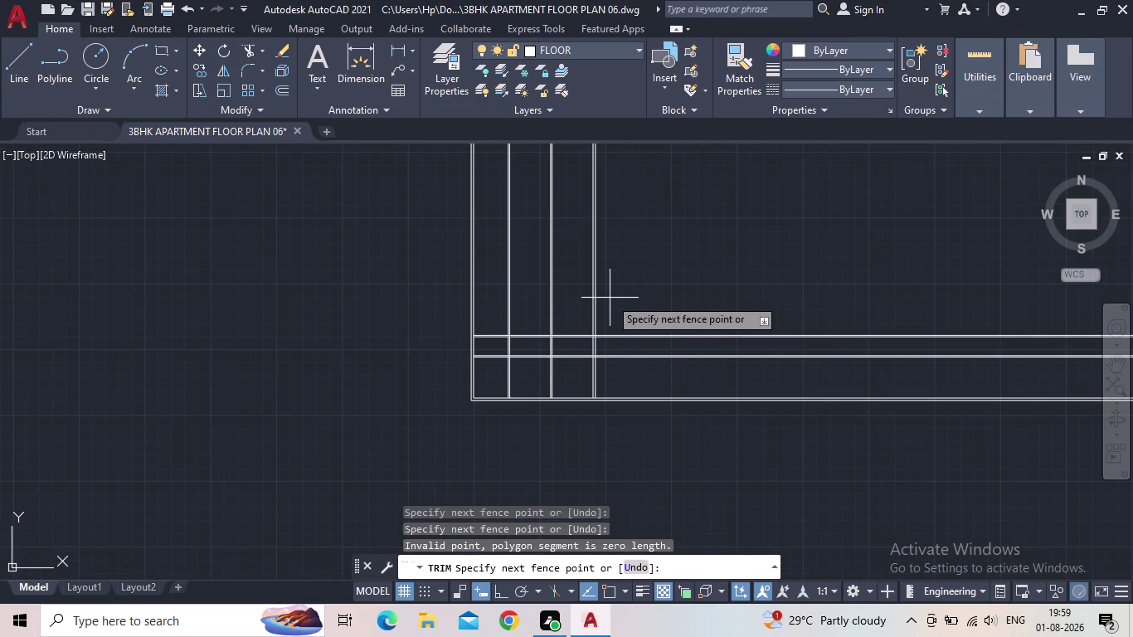
click(619, 292)
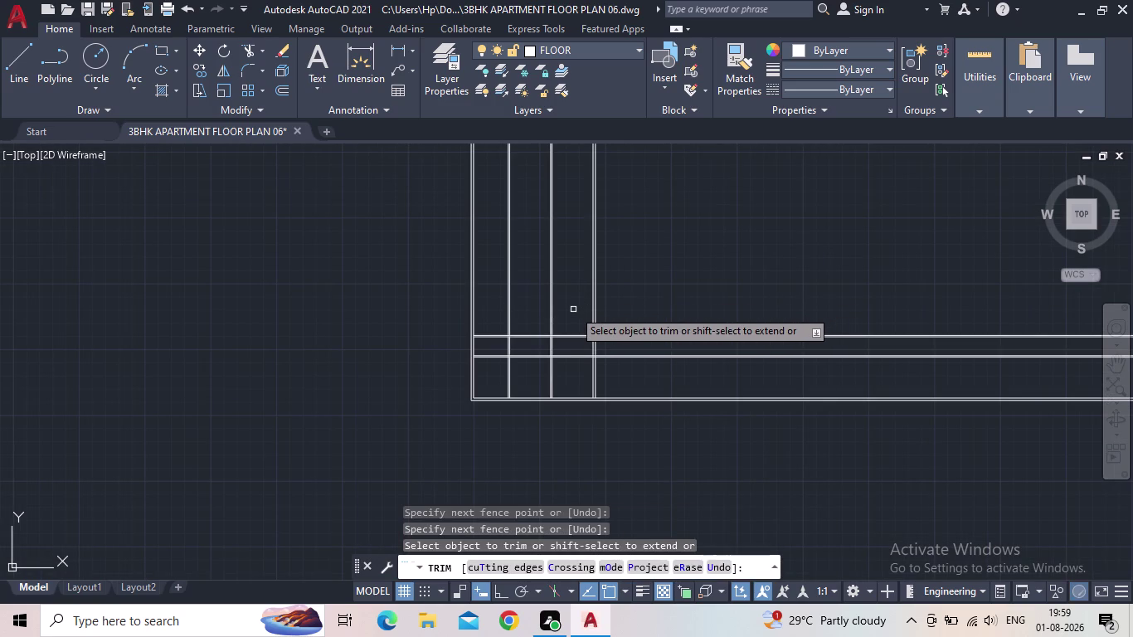
click(571, 310)
click(489, 304)
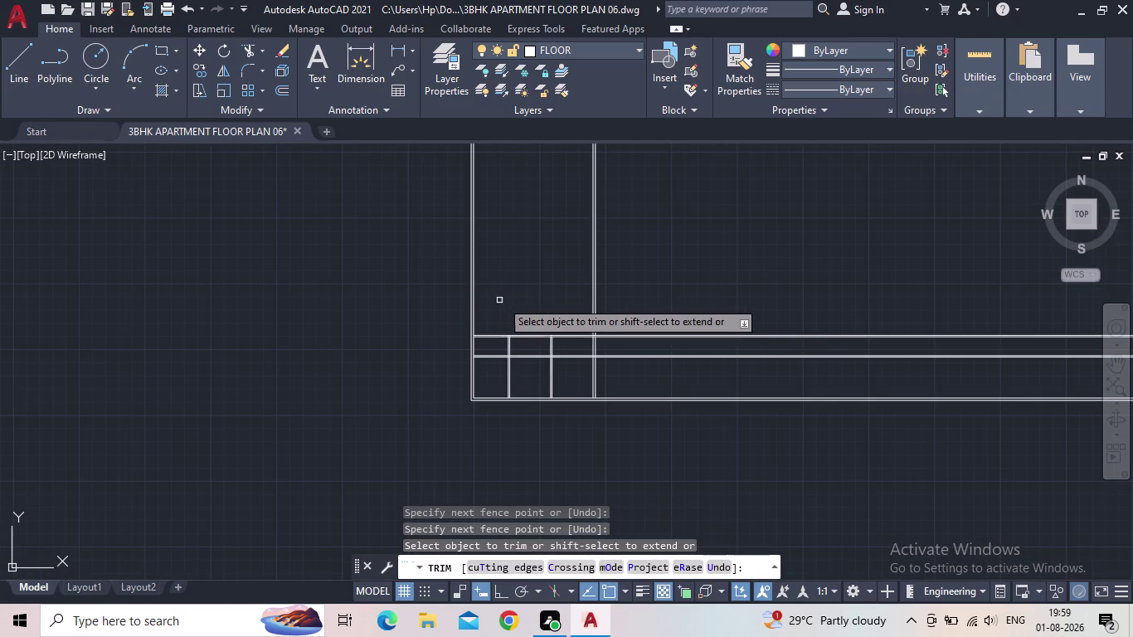
Trim the leftover wall line pieces at the junctions and end trimming.
scroll(up, 3)
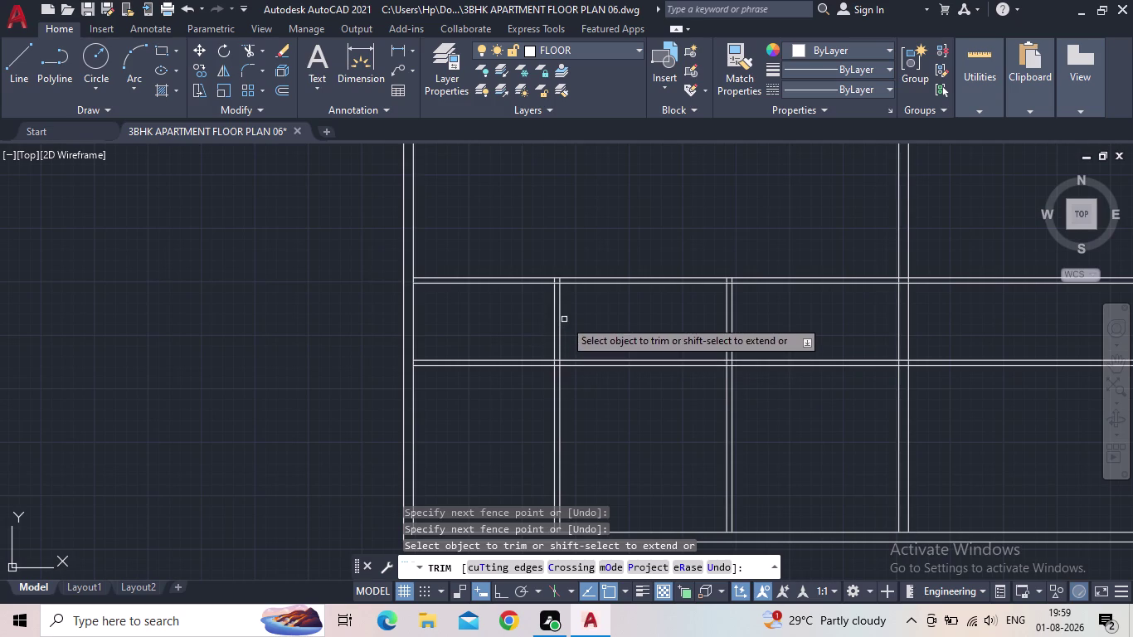
drag(575, 322, 565, 325)
click(531, 321)
scroll(down, 3)
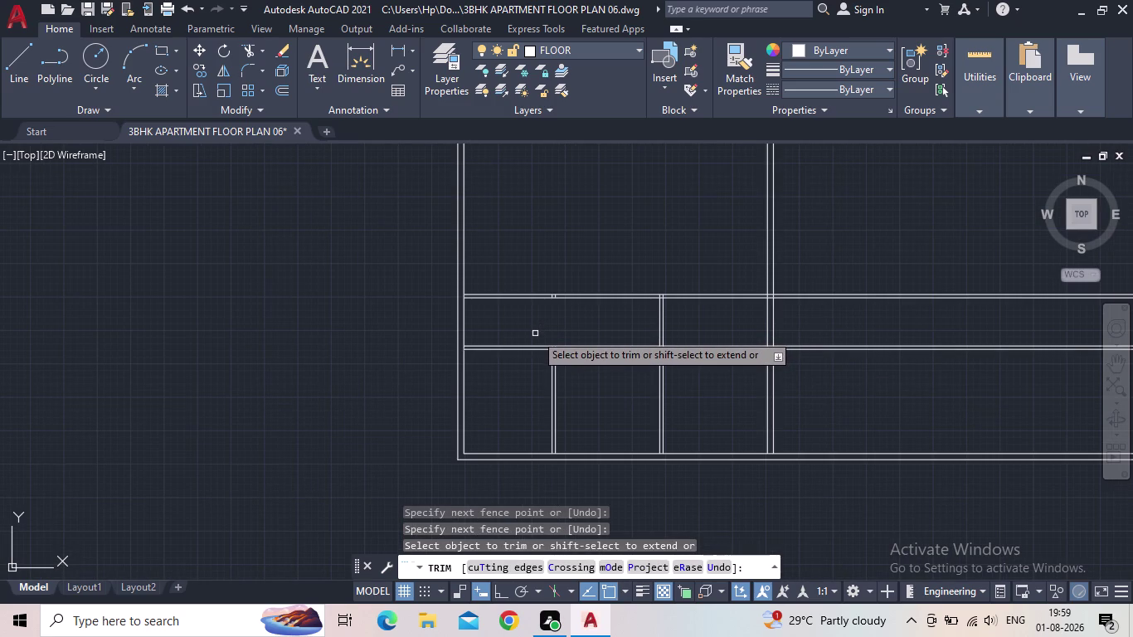
middle_drag(585, 326, 596, 352)
scroll(down, 3)
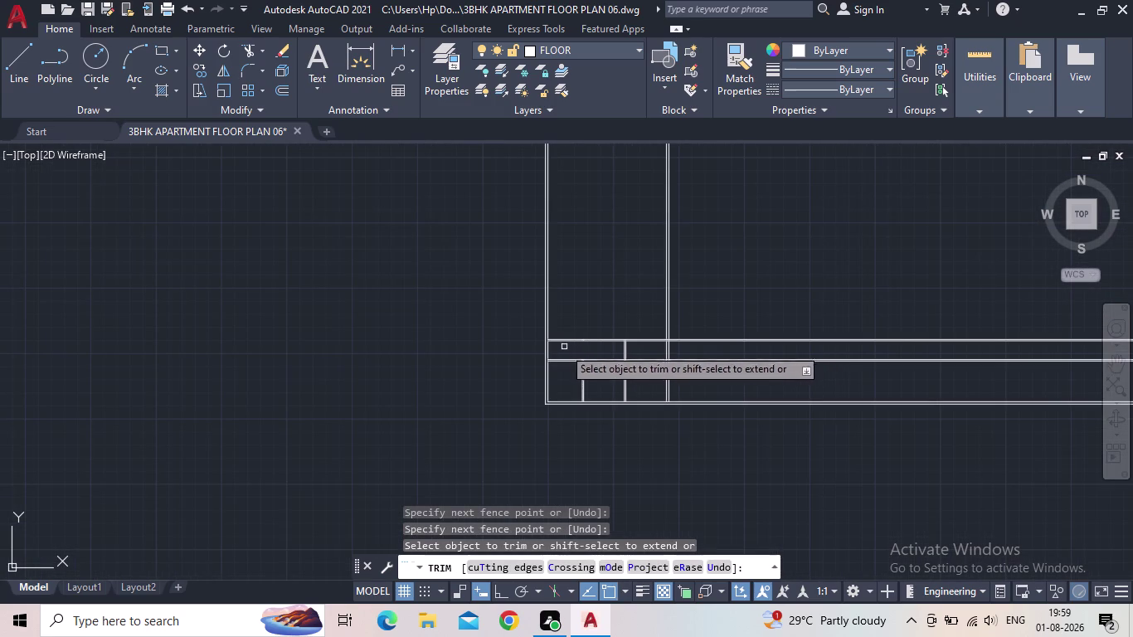
key(Escape)
scroll(up, 3)
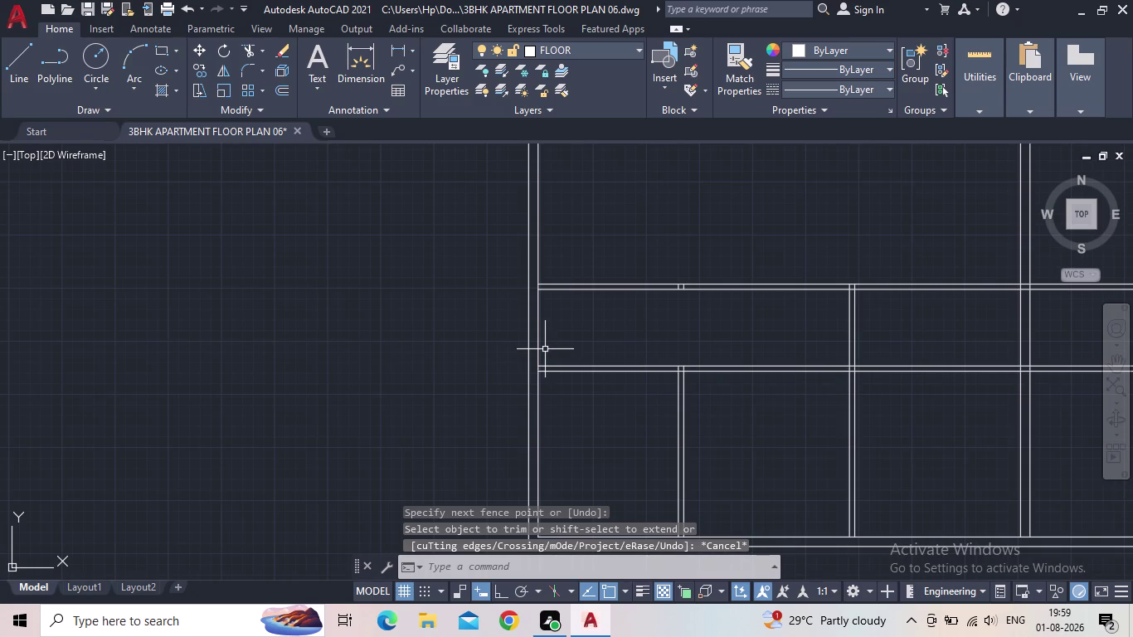
key(o)
key(Return)
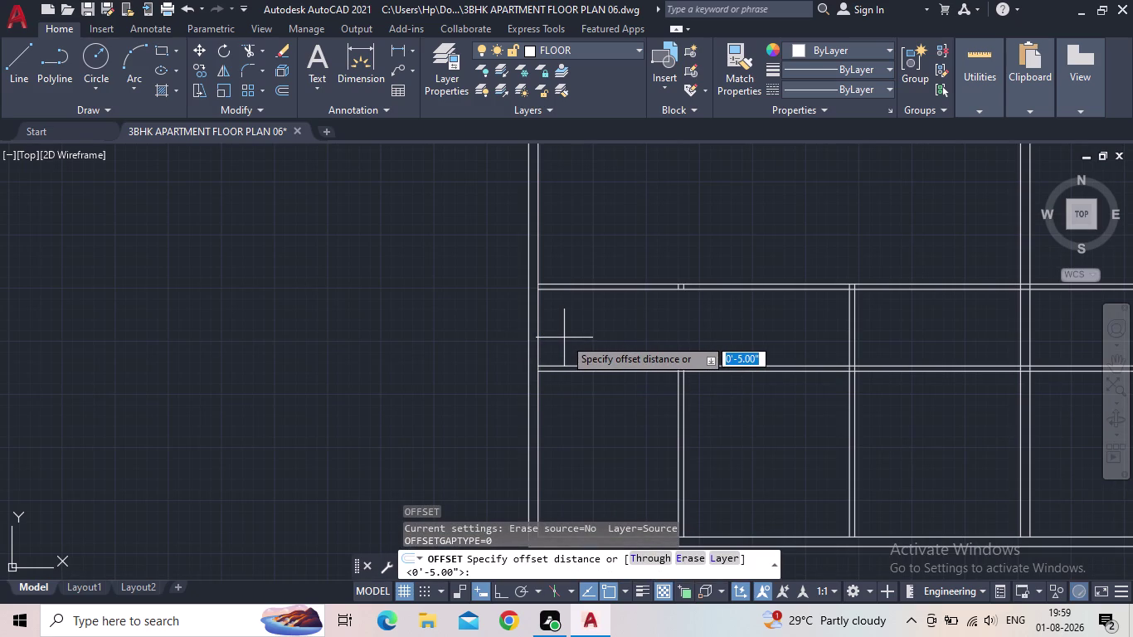
Offset the wall line 7 feet to start the new interior wall.
key(7)
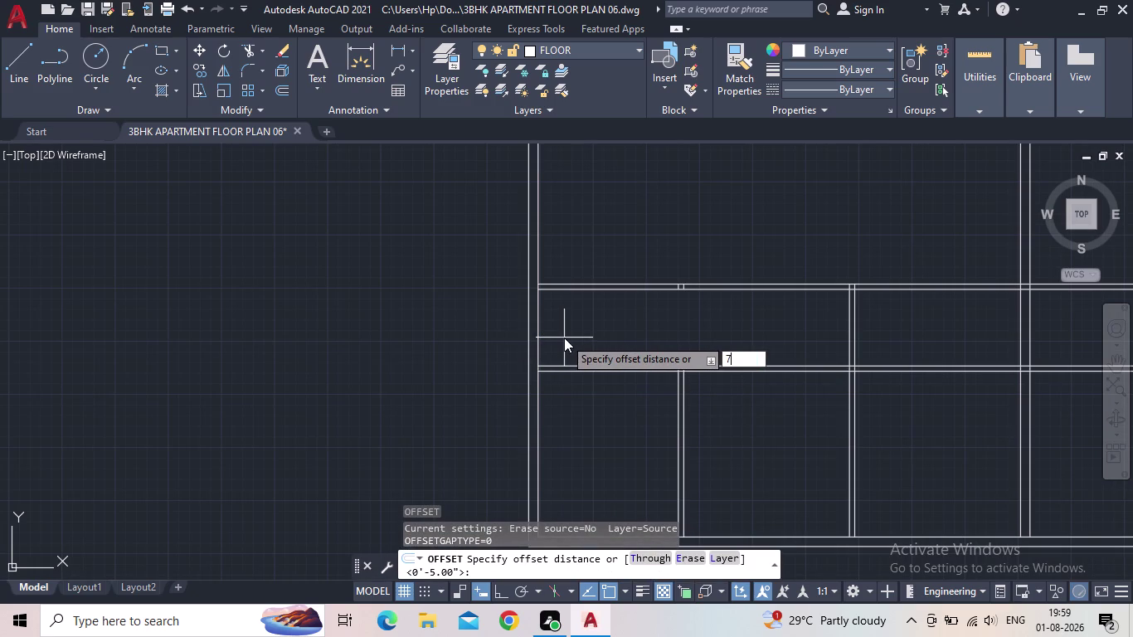
key(apostrophe)
key(Return)
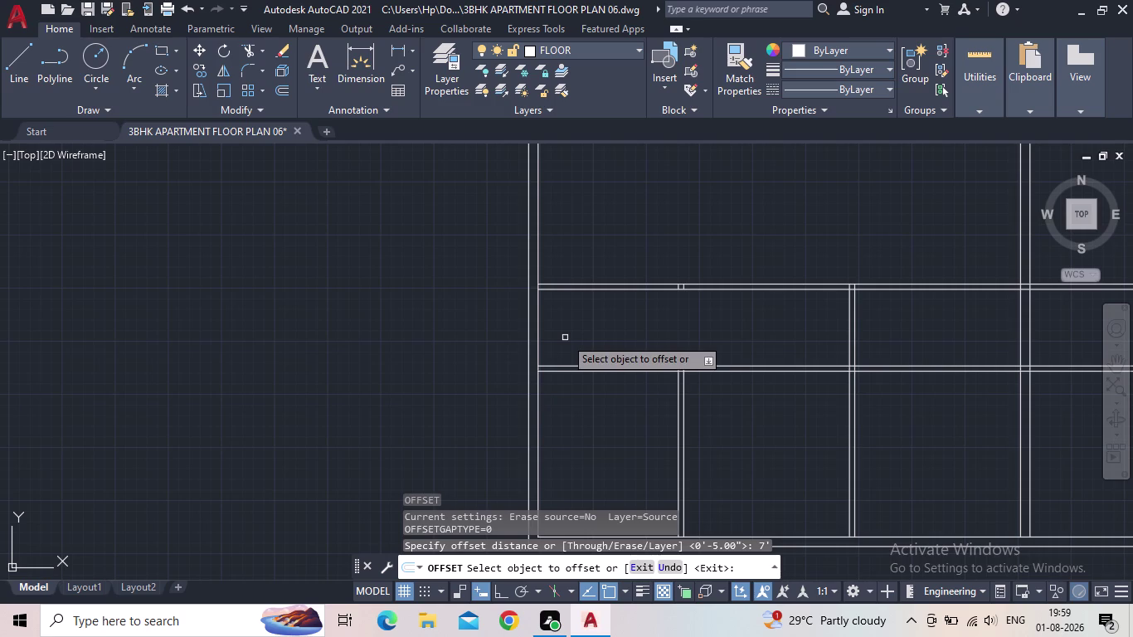
click(537, 338)
click(717, 331)
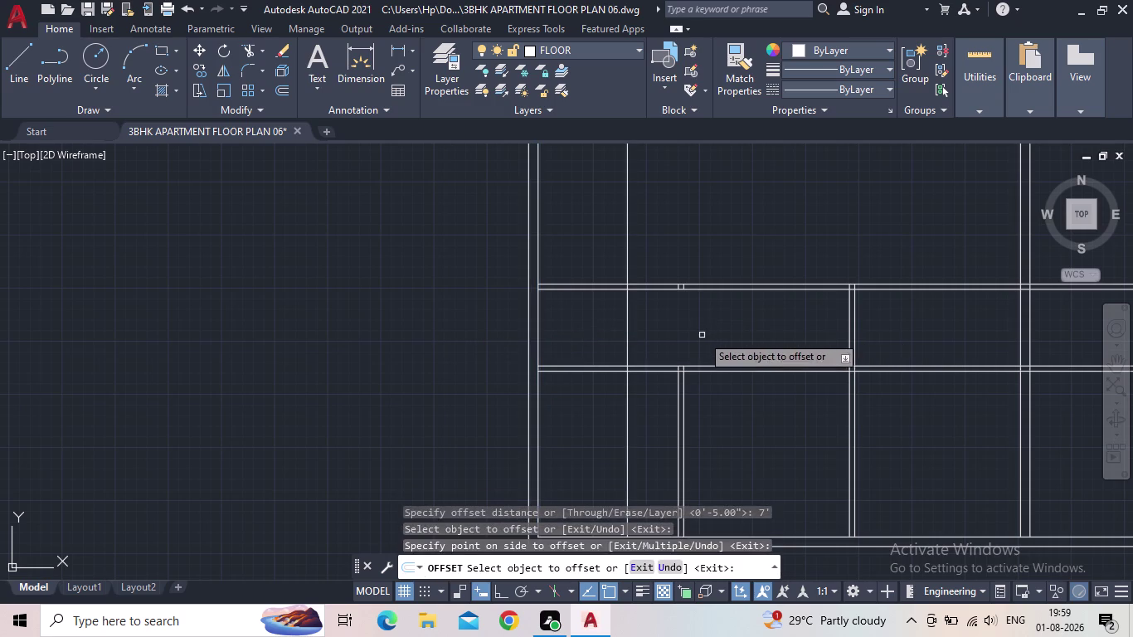
key(Escape)
Offset the new line 5 inches to form the wall's second line.
key(o)
key(Return)
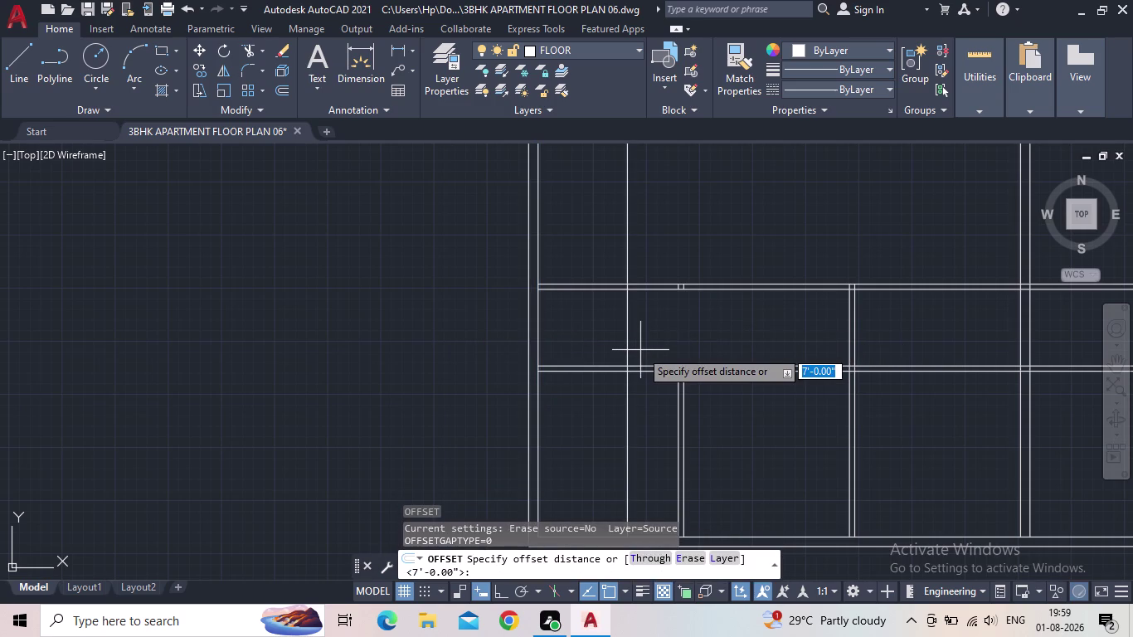
text(5")
key(Return)
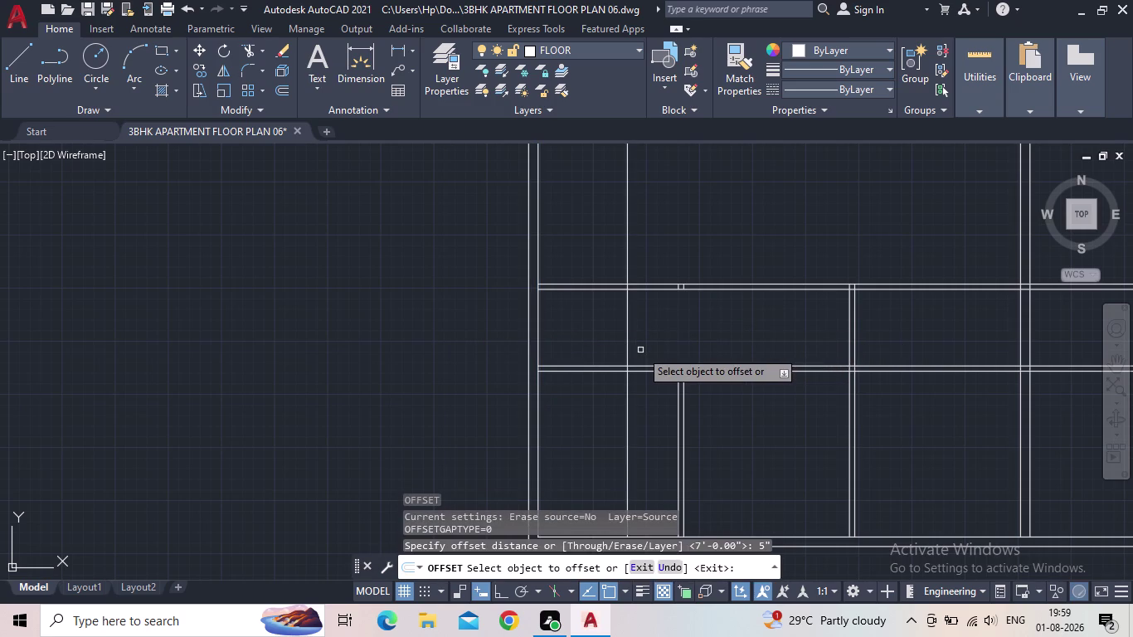
click(627, 342)
click(679, 342)
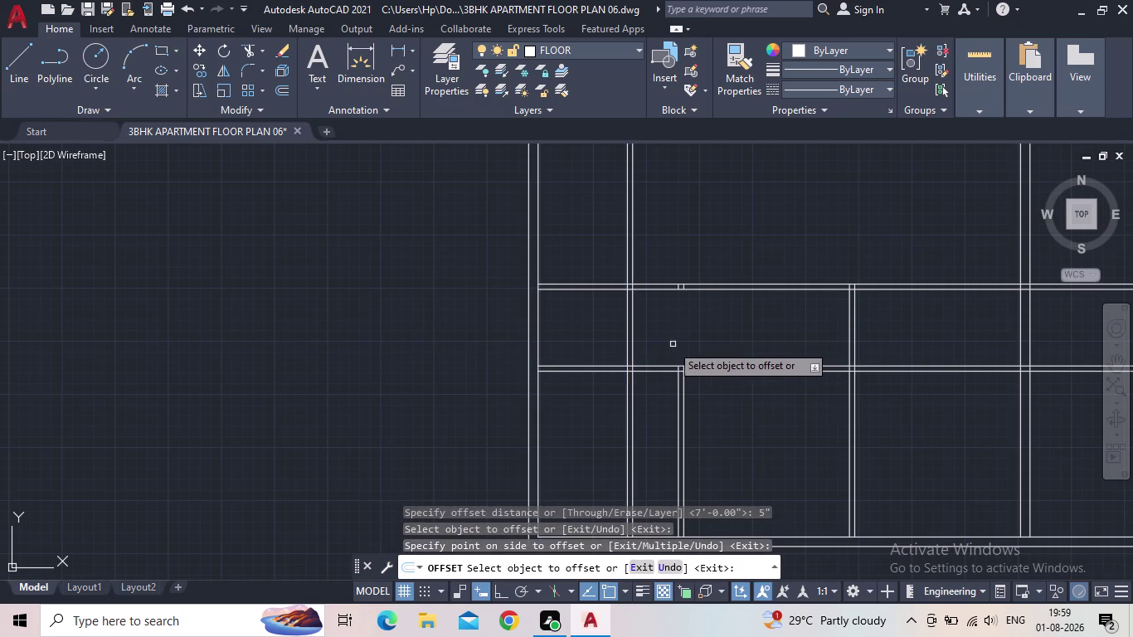
key(Escape)
scroll(down, 3)
Fence-trim the excess ends of the new wall's lines.
key(t)
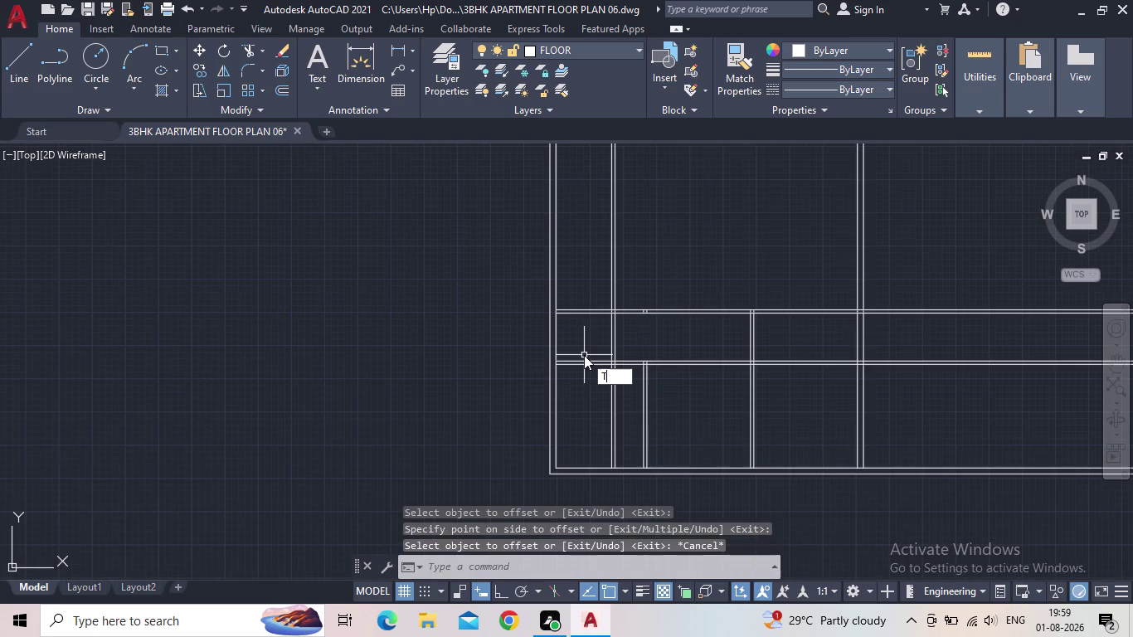
key(r)
key(Return)
click(627, 296)
click(606, 296)
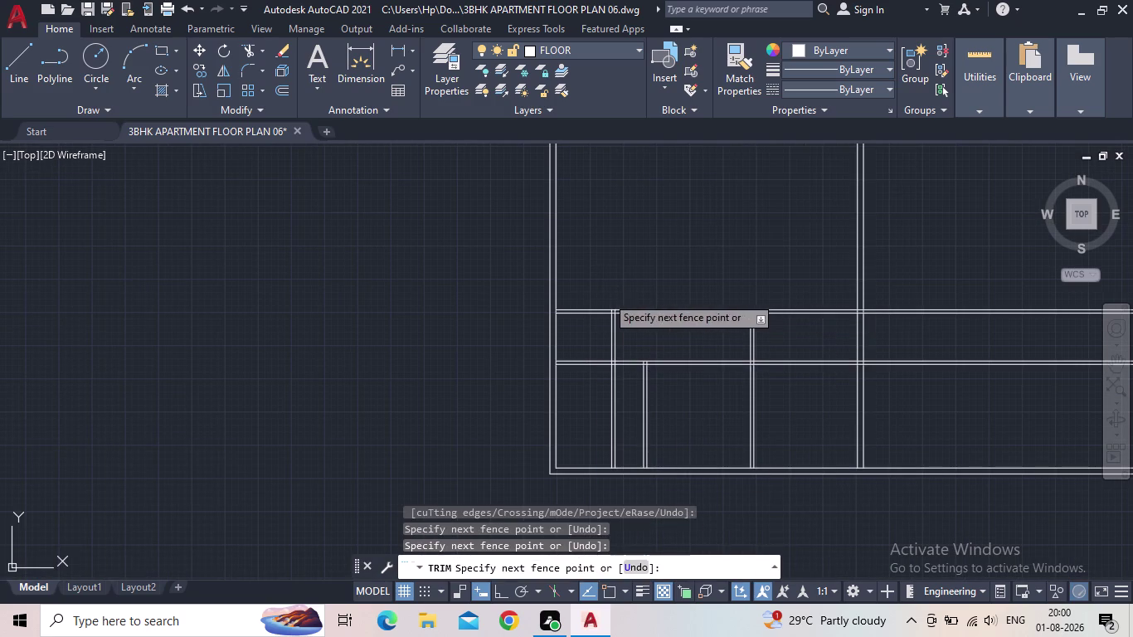
click(620, 393)
click(595, 393)
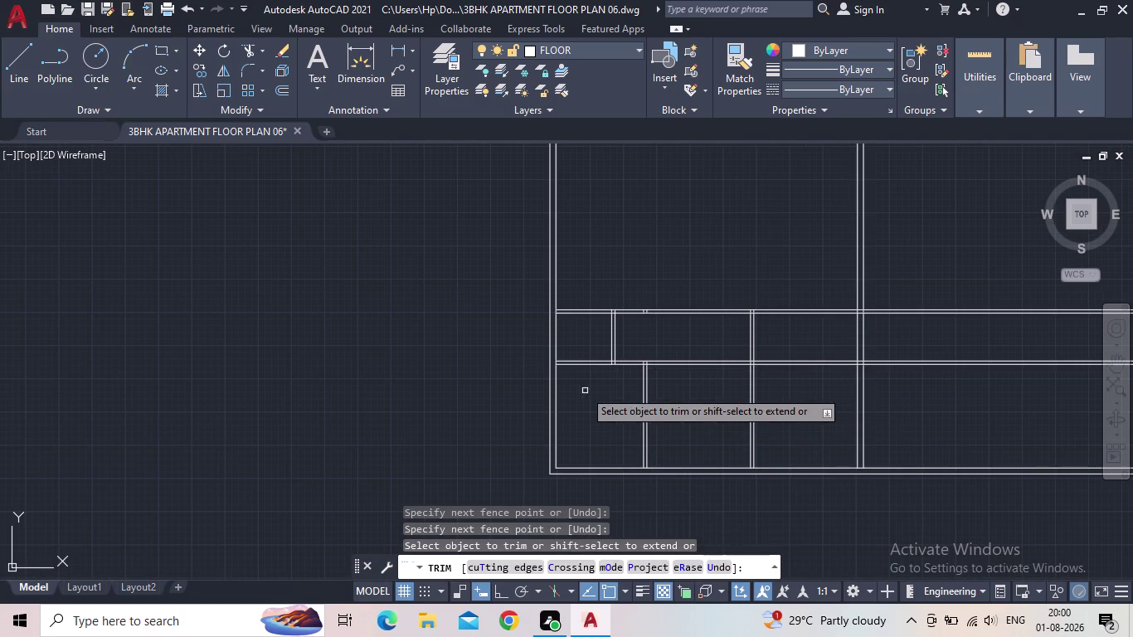
Fence-trim the new wall lines at the other cross-wall junction.
scroll(up, 3)
scroll(up, 3)
click(478, 366)
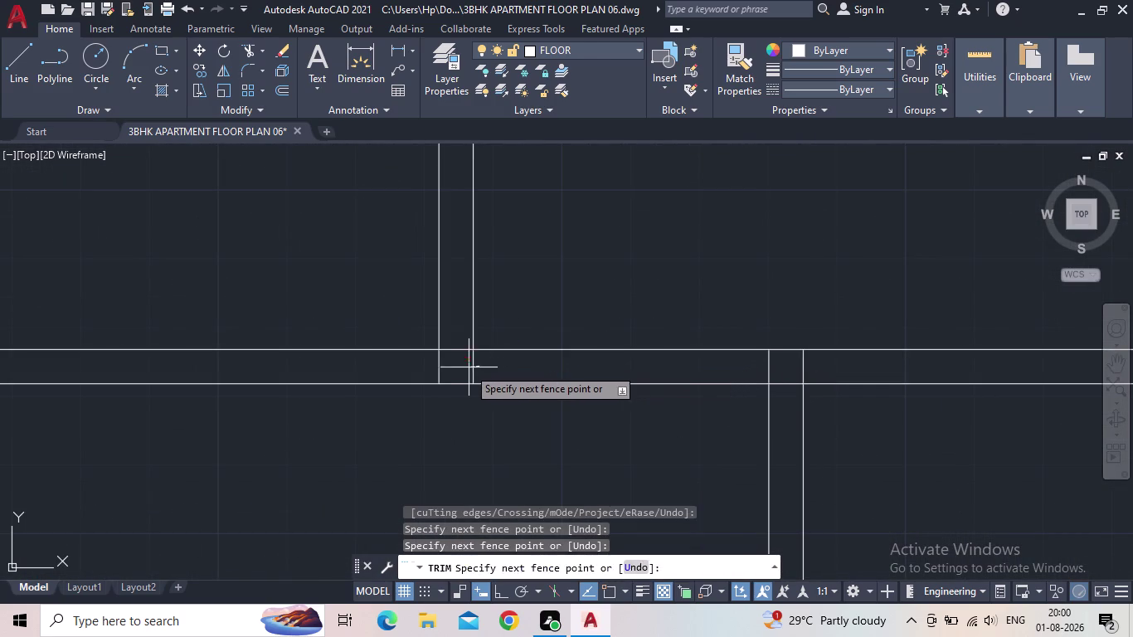
click(442, 368)
click(434, 368)
click(448, 366)
Pan around the plan to check the trimmed junctions and finish trimming.
scroll(down, 3)
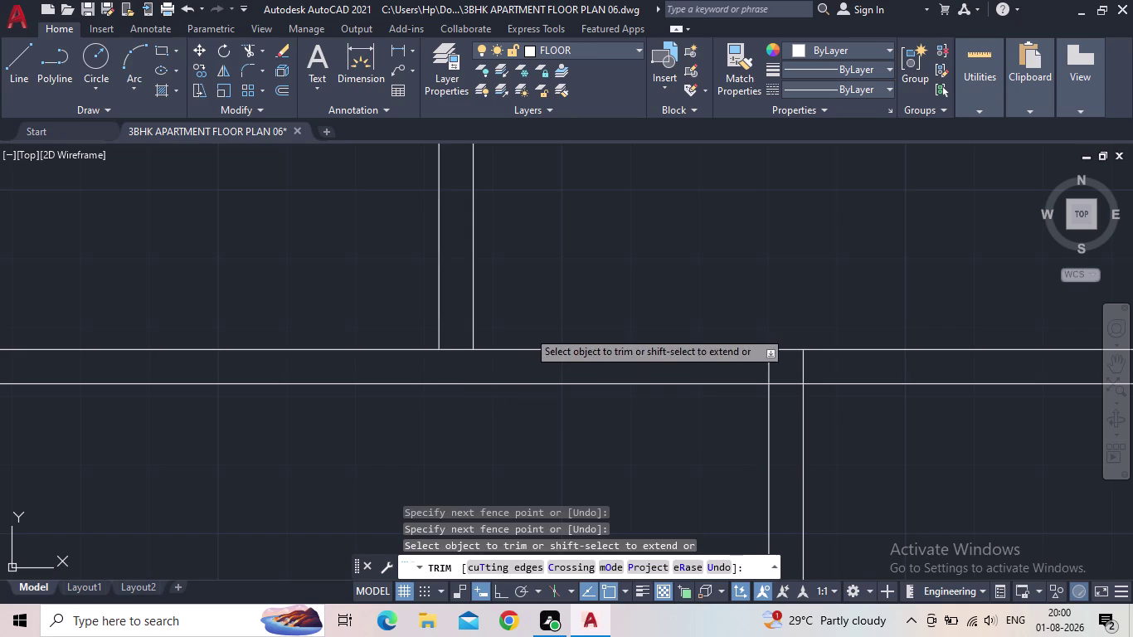
middle_drag(536, 298, 587, 480)
scroll(down, 3)
scroll(down, 3)
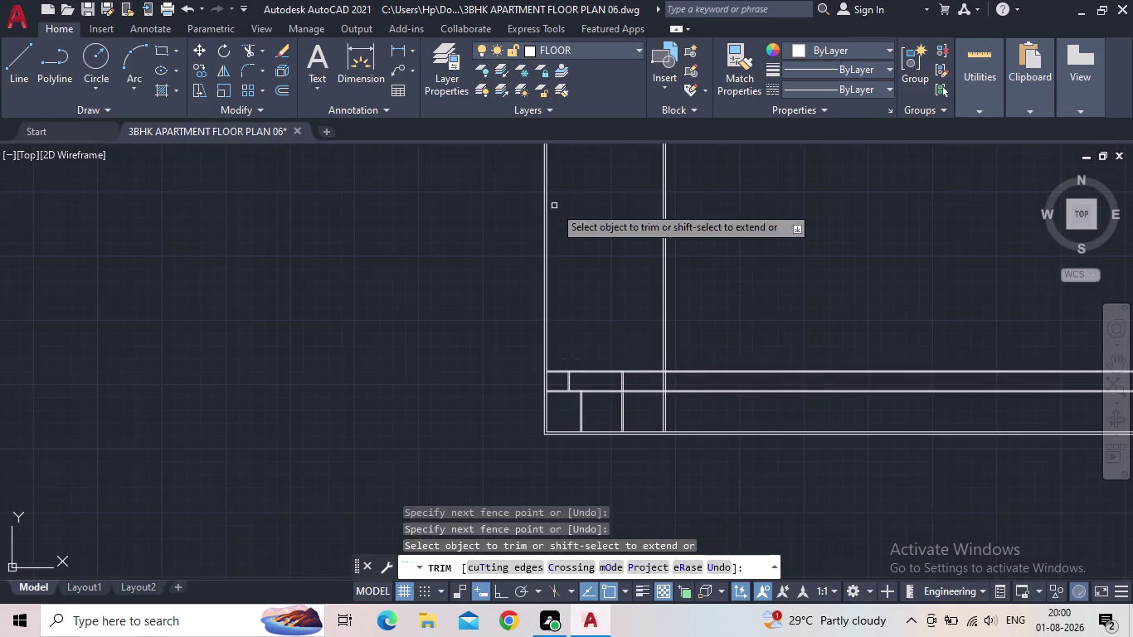
middle_drag(562, 229, 559, 417)
scroll(up, 3)
scroll(down, 3)
middle_drag(563, 391, 597, 200)
scroll(up, 3)
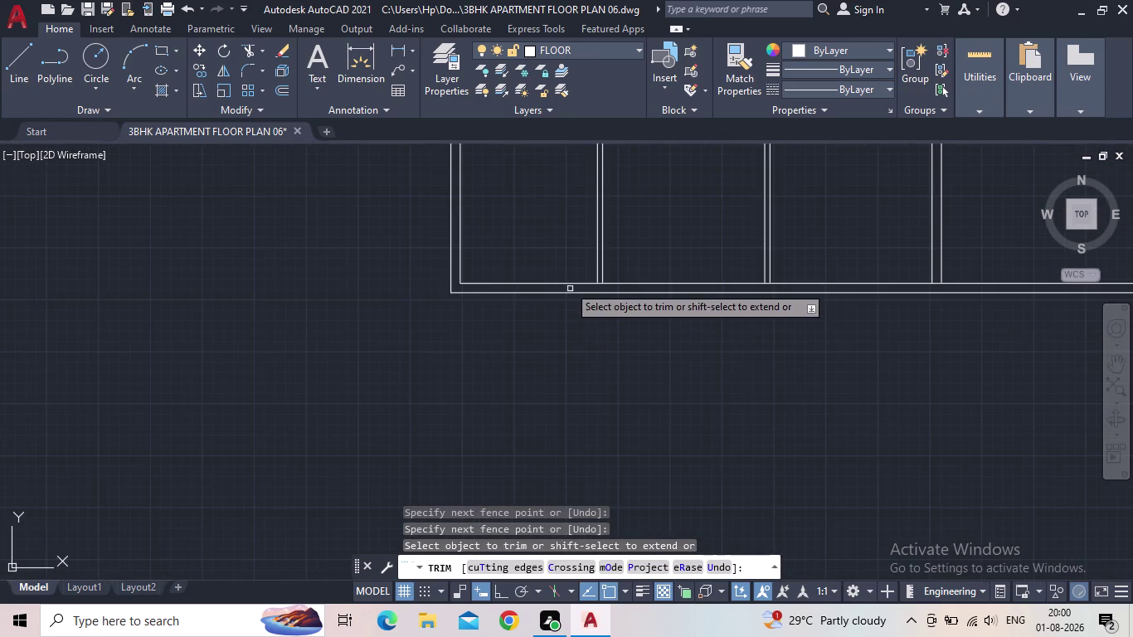
middle_drag(569, 288, 633, 634)
key(Escape)
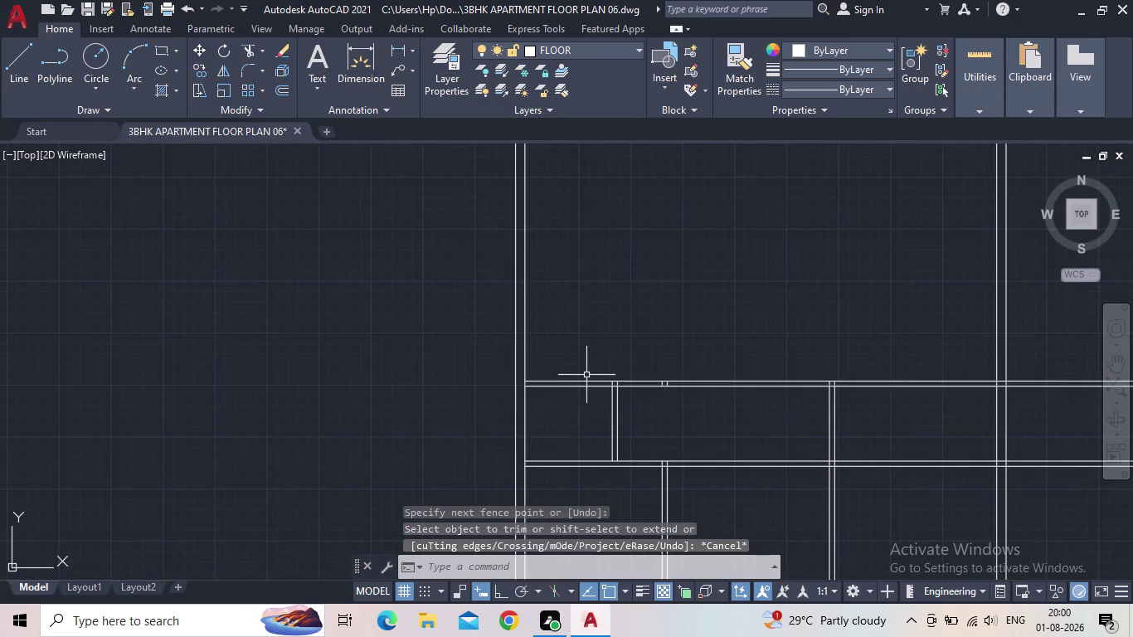
middle_drag(580, 285, 584, 294)
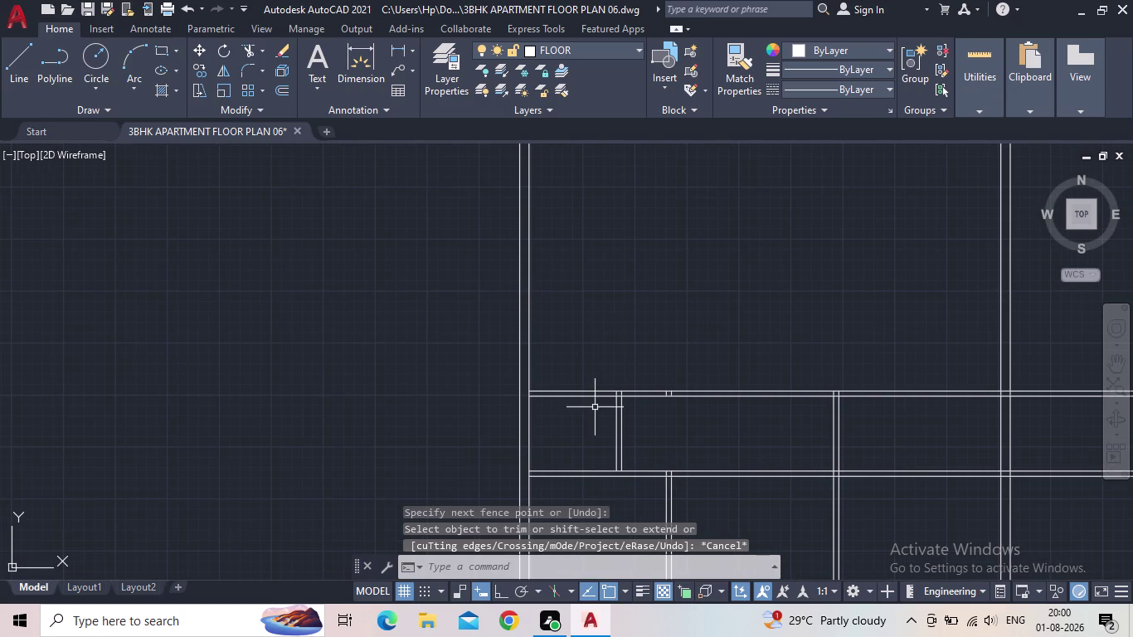
middle_drag(604, 315, 586, 336)
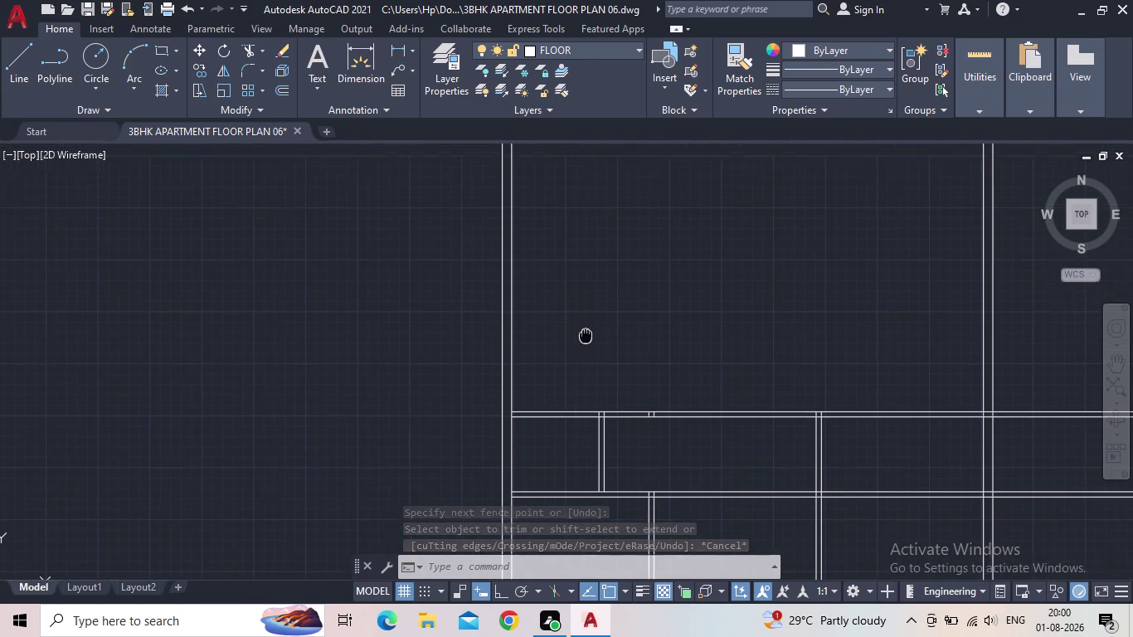
middle_drag(587, 336, 585, 336)
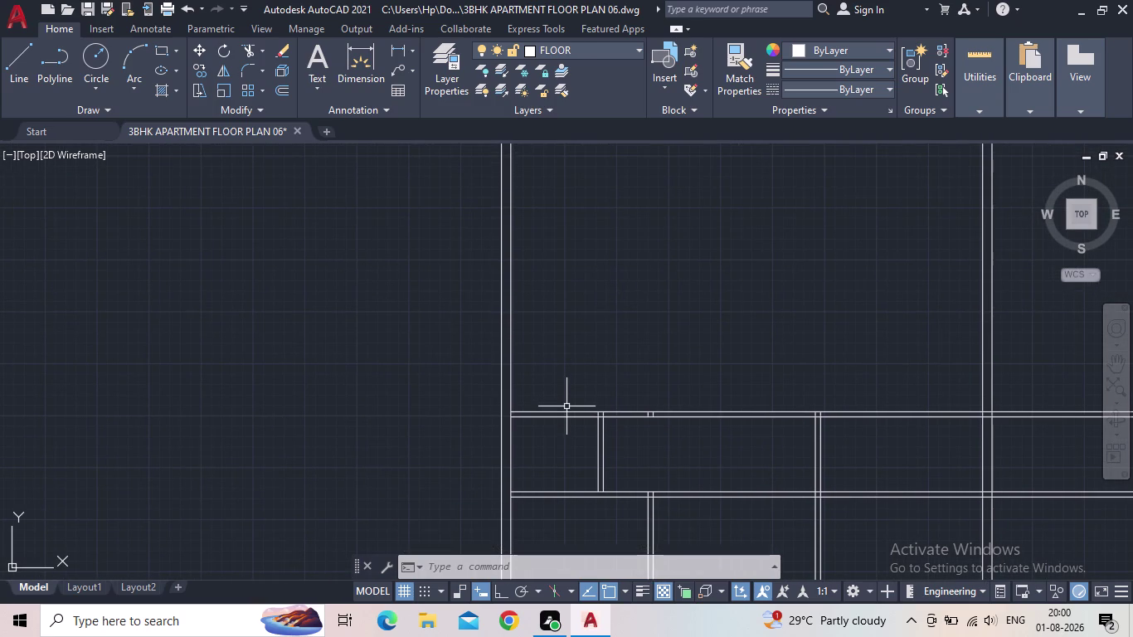
Offset the horizontal wall line 3'6" upward to create a new wall line.
key(o)
key(Return)
text(3')
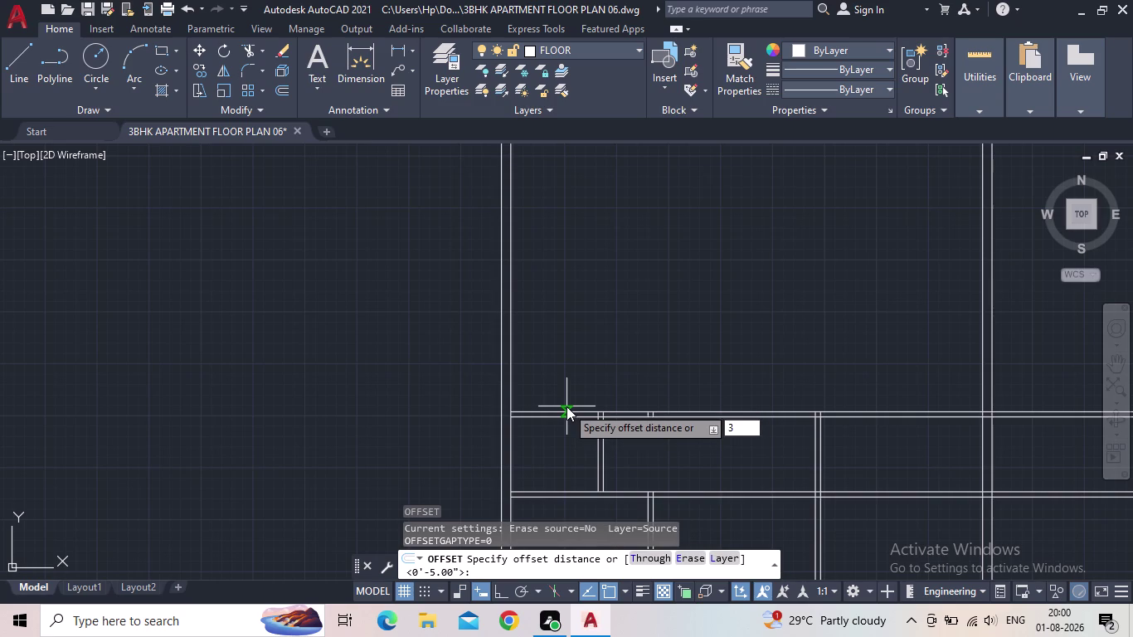
text(6")
key(Return)
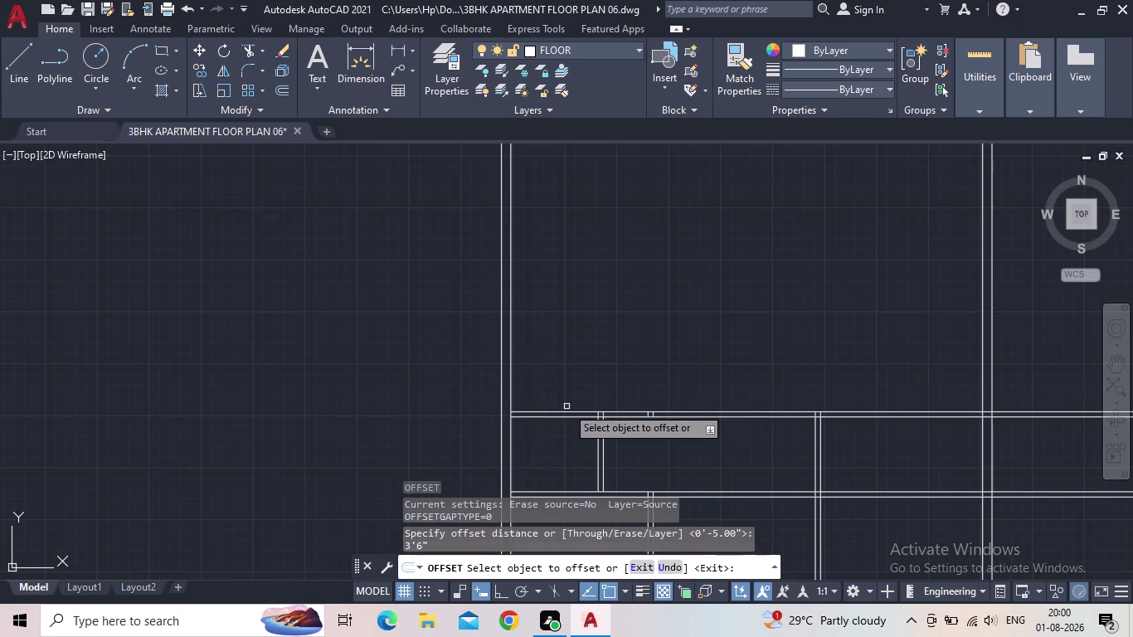
scroll(up, 3)
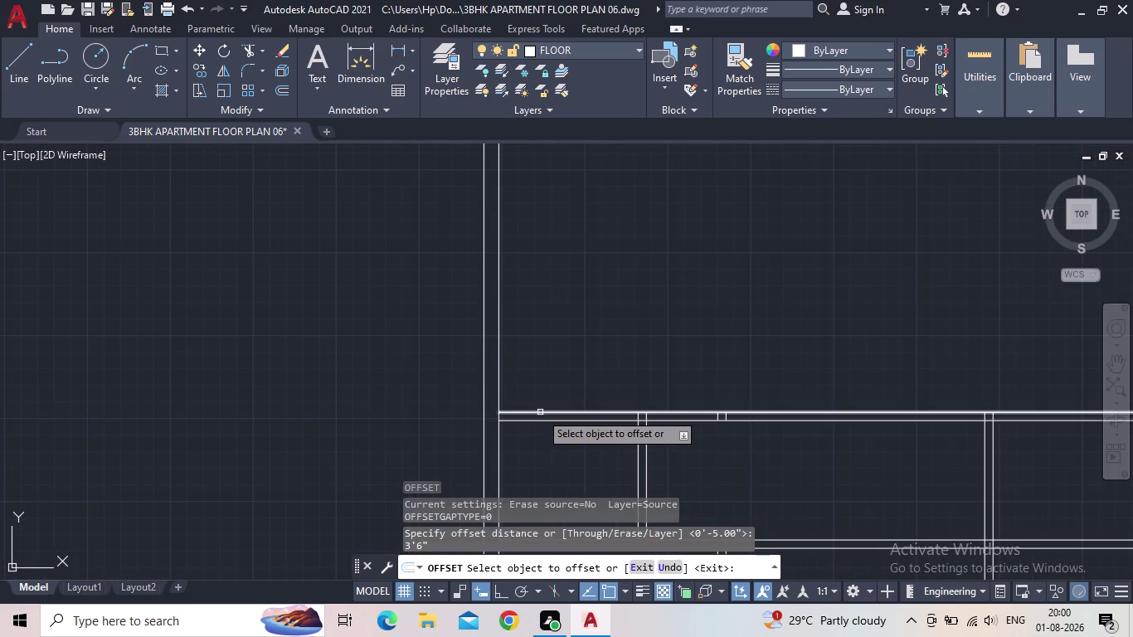
click(540, 413)
click(547, 341)
key(Escape)
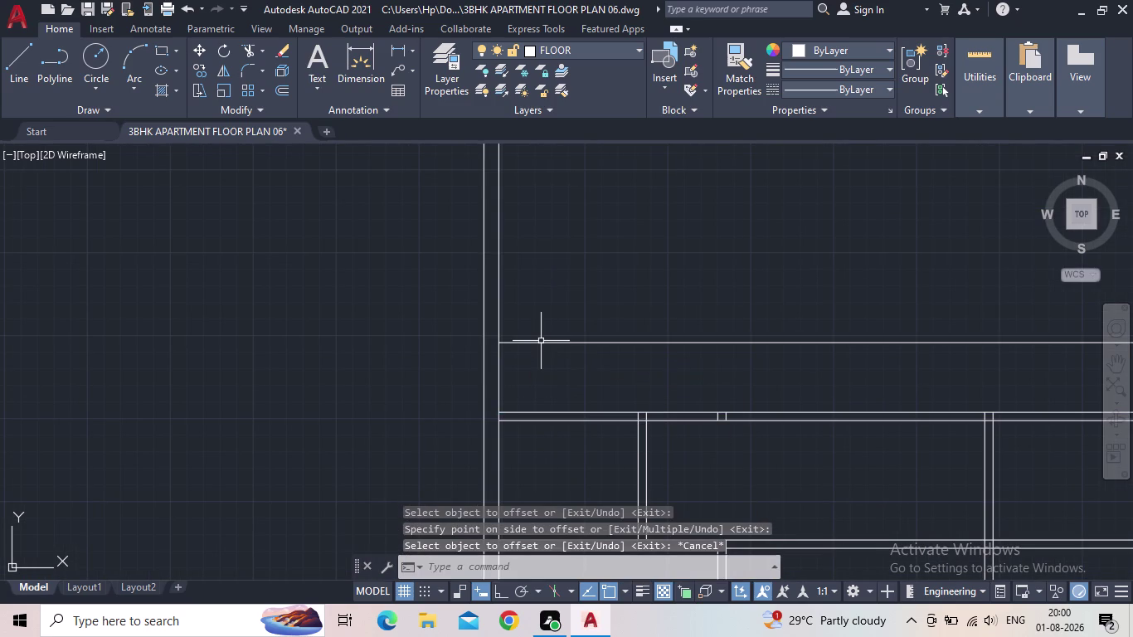
Offset the new horizontal line 5" to form the wall's second face.
key(o)
key(Return)
text(5")
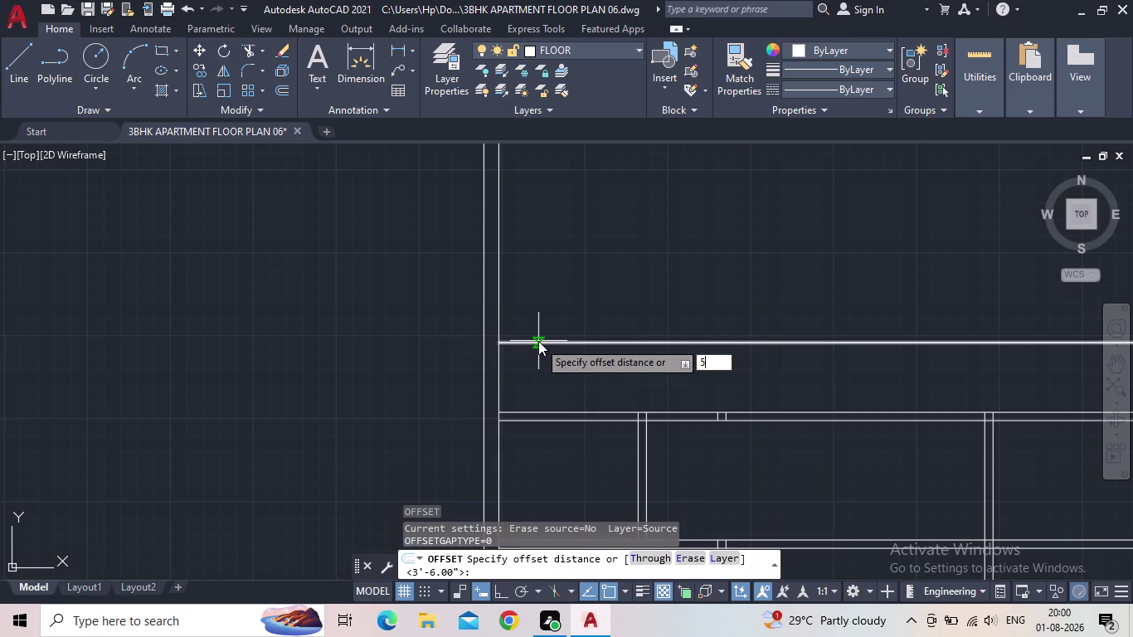
key(Return)
click(555, 344)
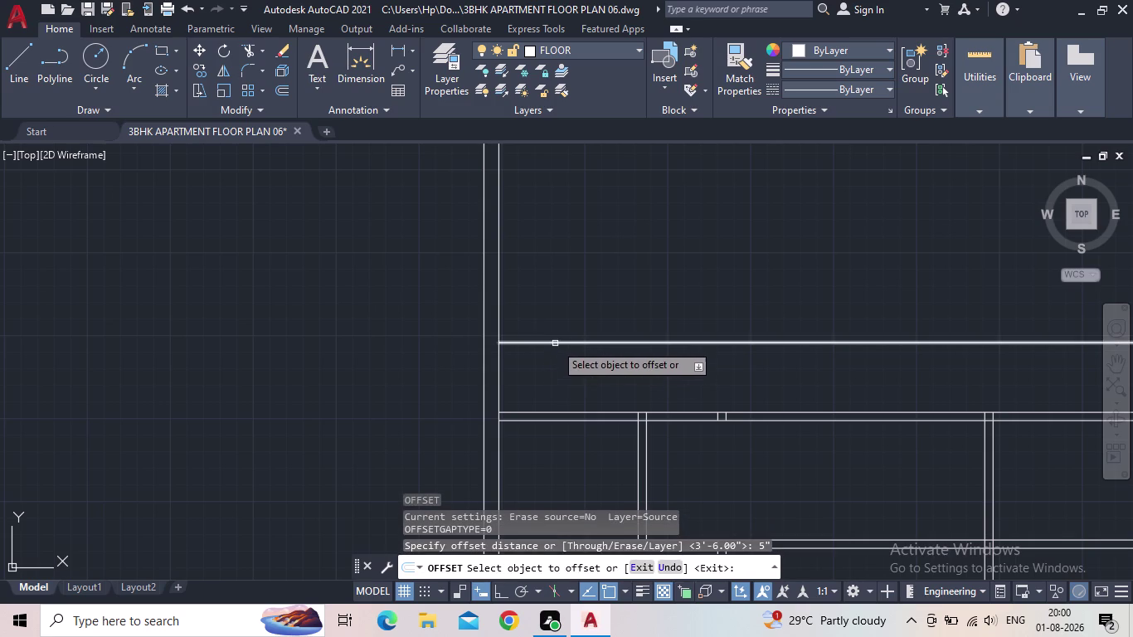
click(578, 298)
key(Escape)
scroll(down, 3)
middle_drag(555, 329, 556, 330)
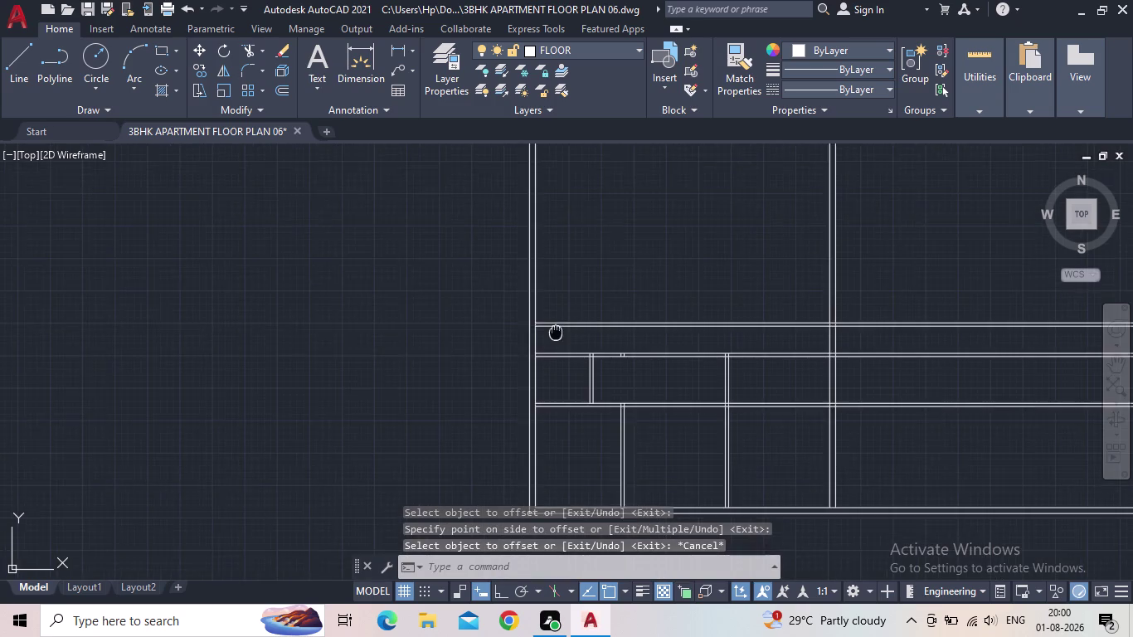
middle_drag(556, 330, 545, 364)
scroll(up, 3)
scroll(up, 3)
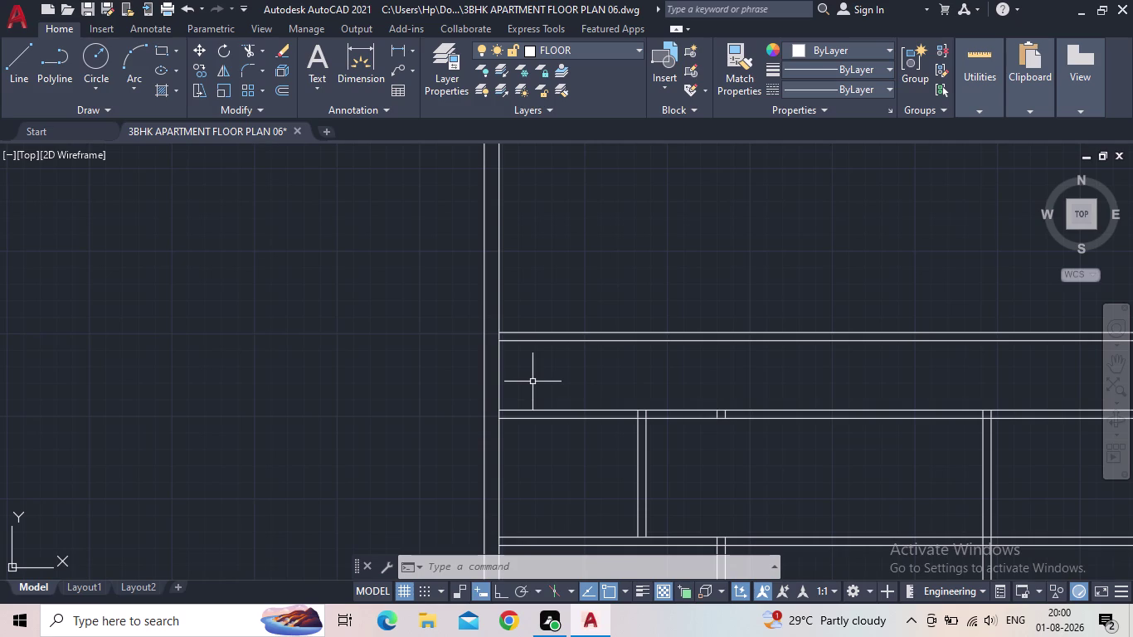
Zoom the view out over the floor plan.
scroll(down, 3)
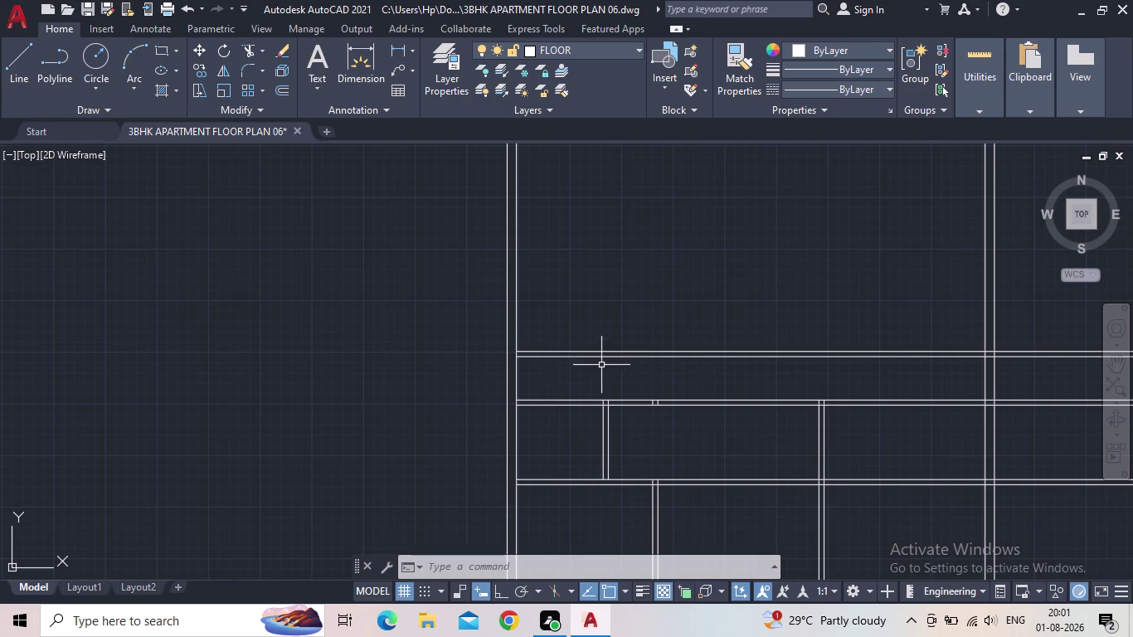
Offset the left vertical wall line 5' to the right.
middle_drag(603, 362, 646, 385)
scroll(up, 3)
key(Escape)
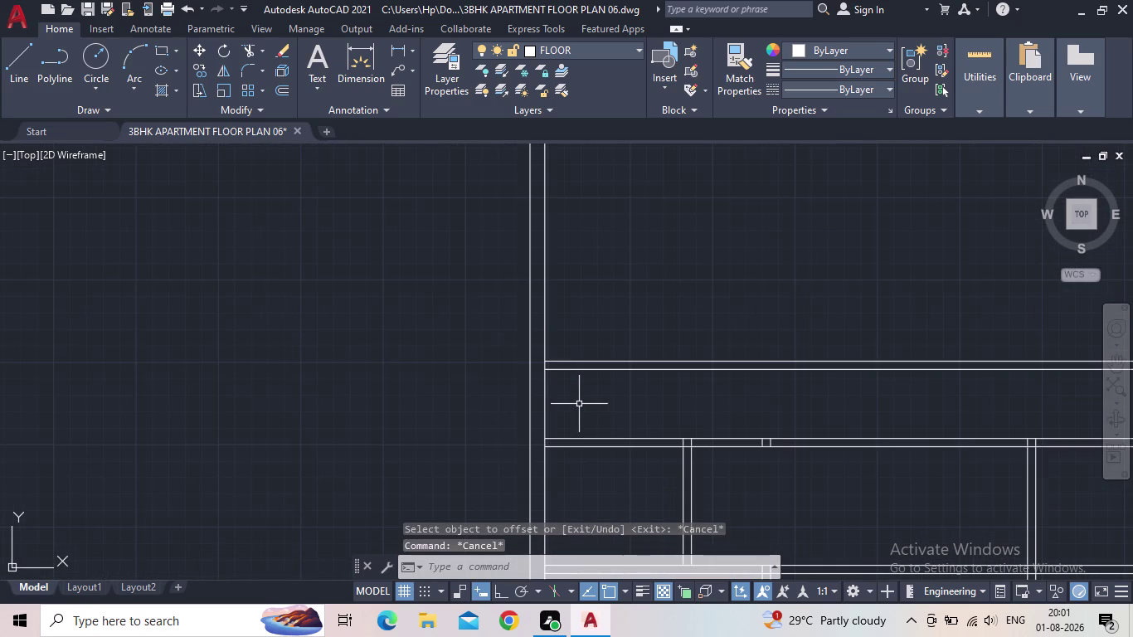
key(o)
key(Return)
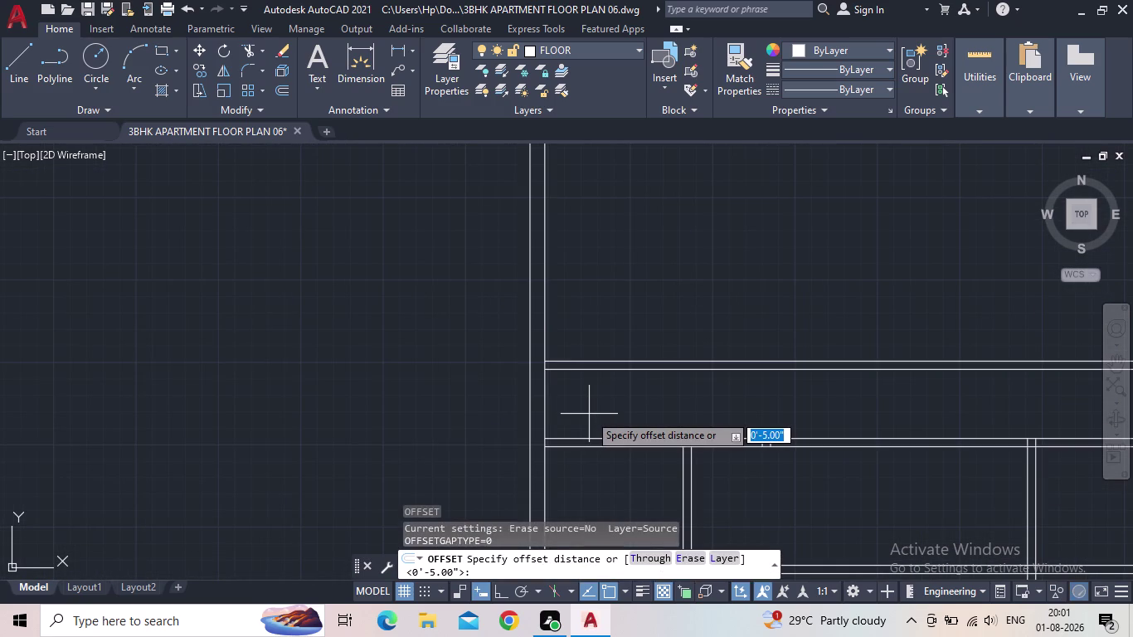
key(5)
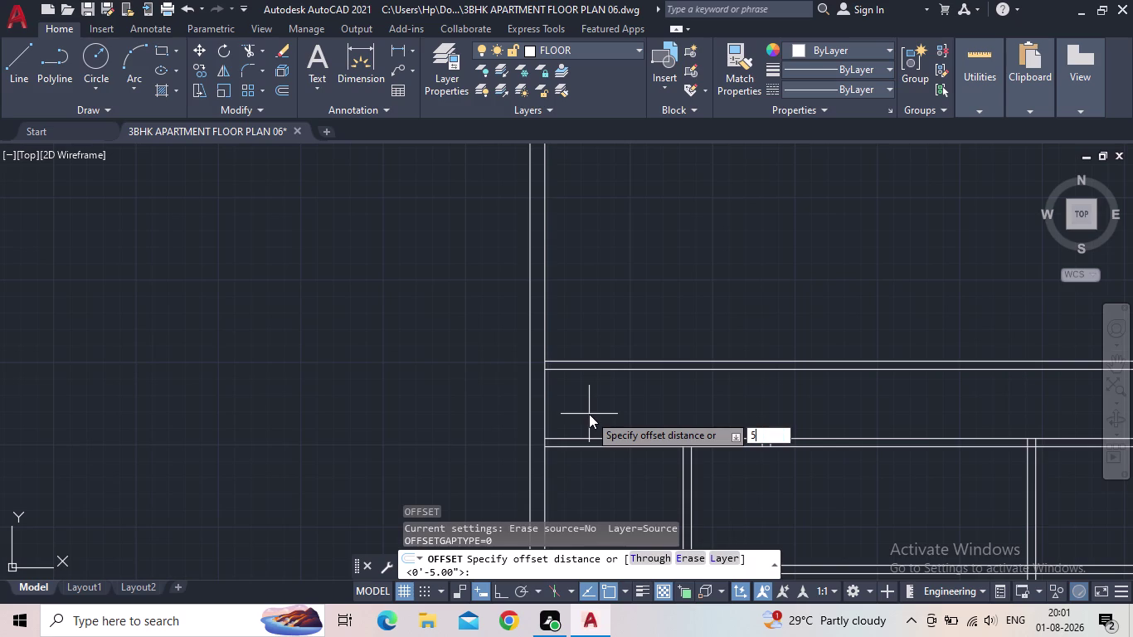
key(apostrophe)
key(Return)
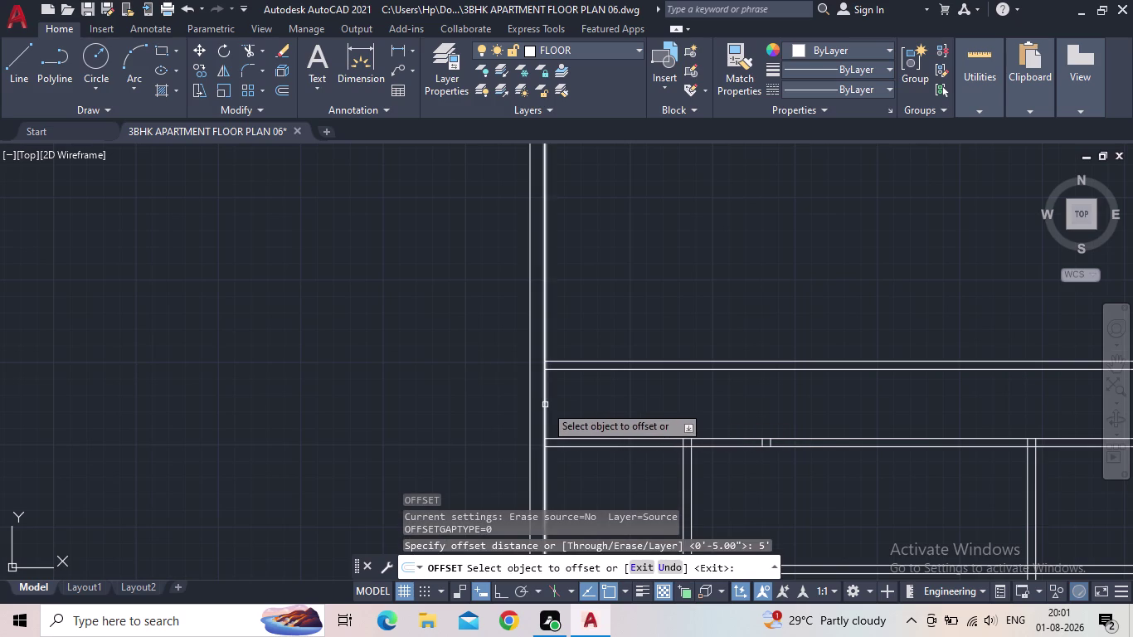
click(545, 405)
click(626, 410)
key(Escape)
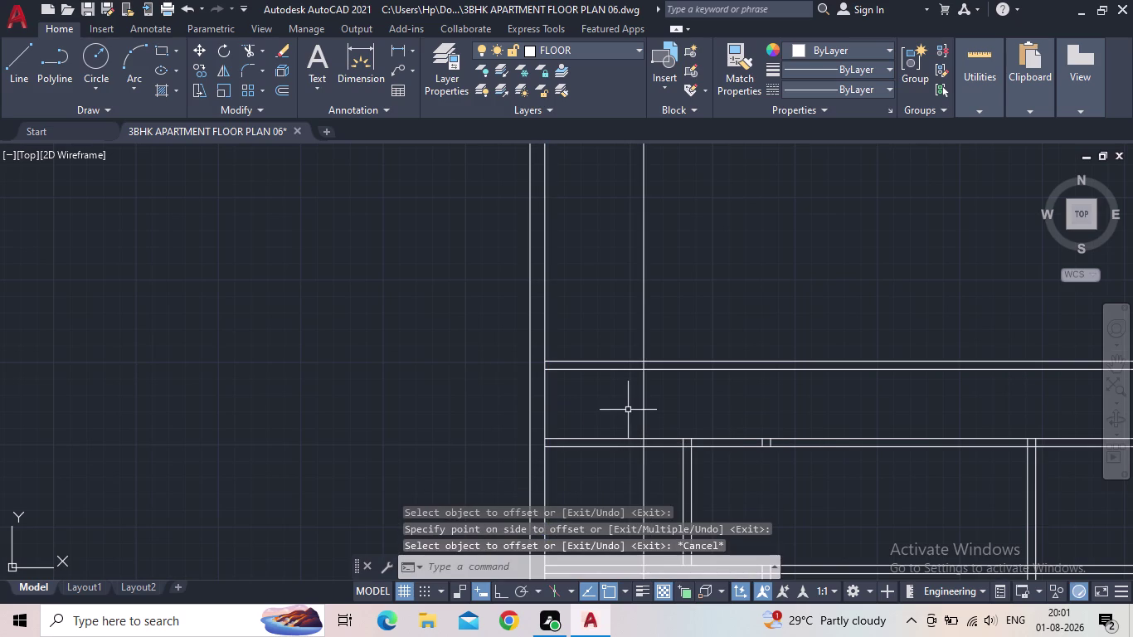
Offset the new vertical line 5" further right to give the wall its thickness.
key(o)
key(Return)
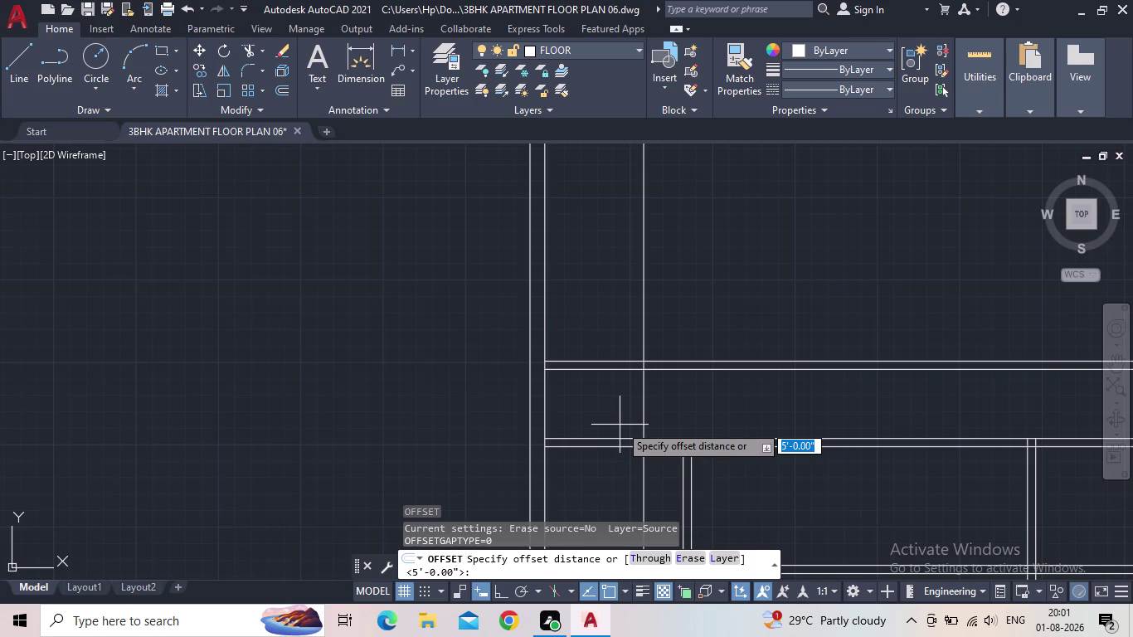
text(5")
key(Return)
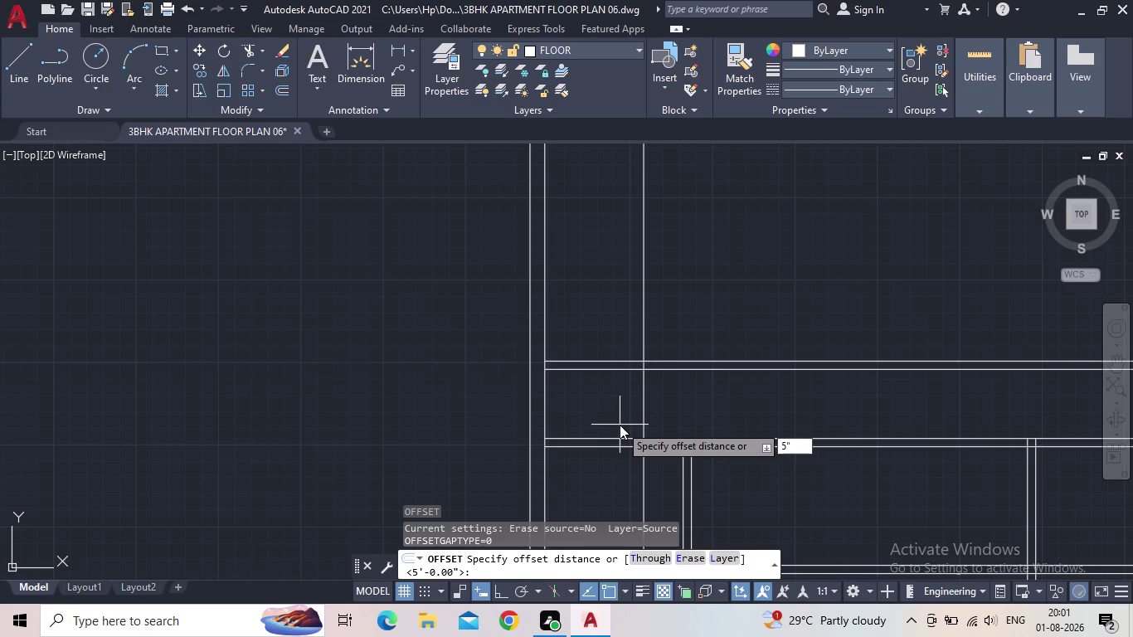
click(643, 412)
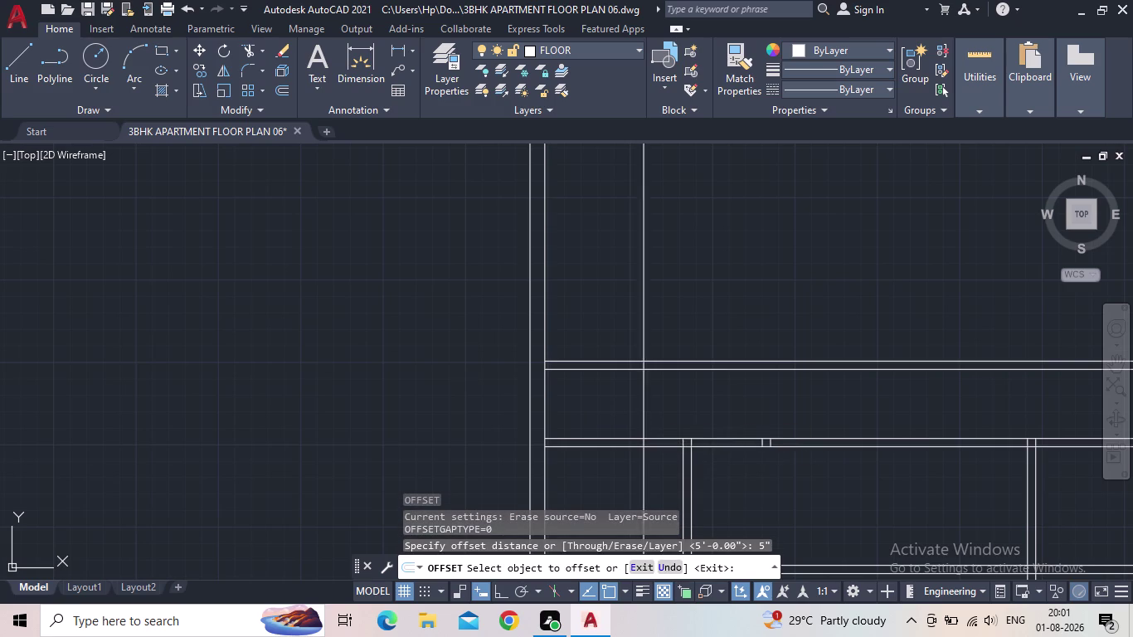
click(681, 407)
key(Escape)
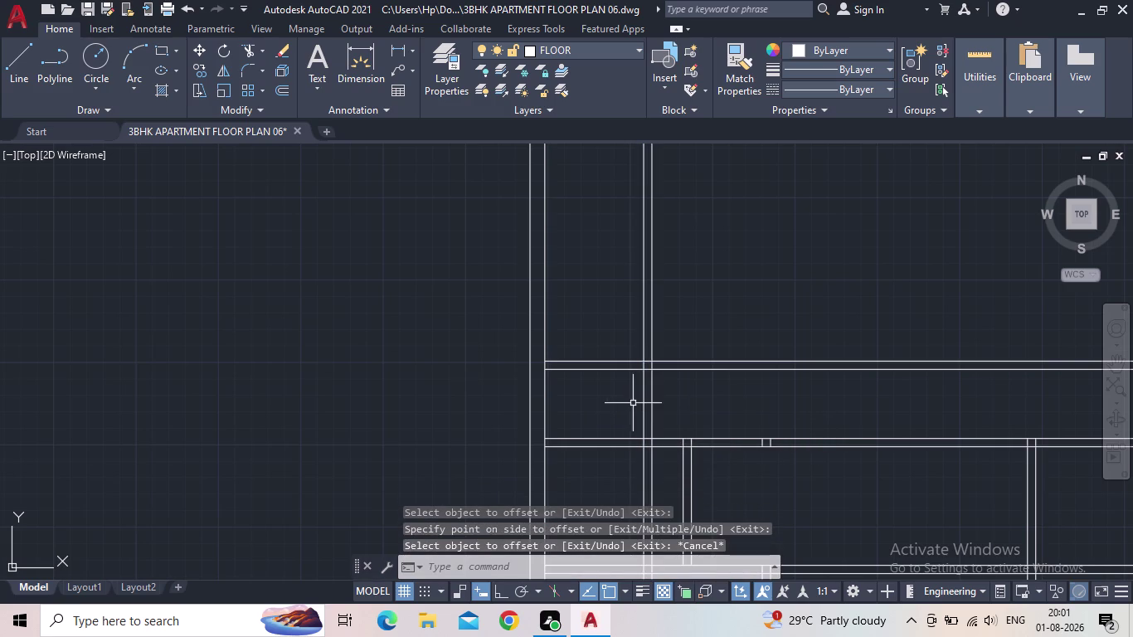
scroll(up, 3)
middle_drag(611, 401, 612, 413)
scroll(down, 3)
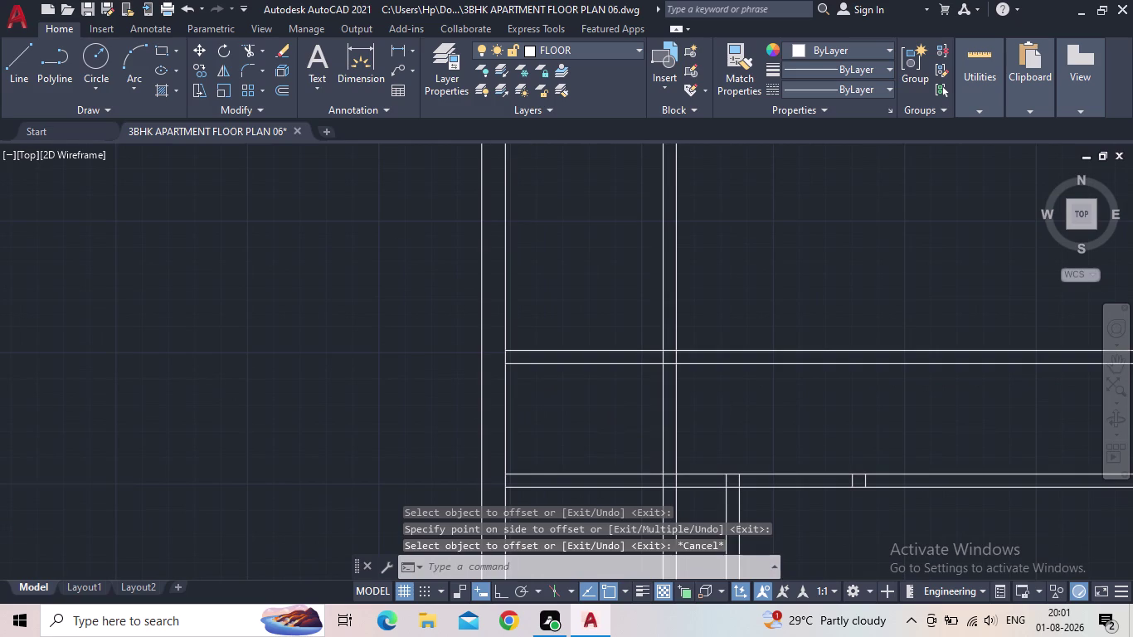
text(TR)
key(Return)
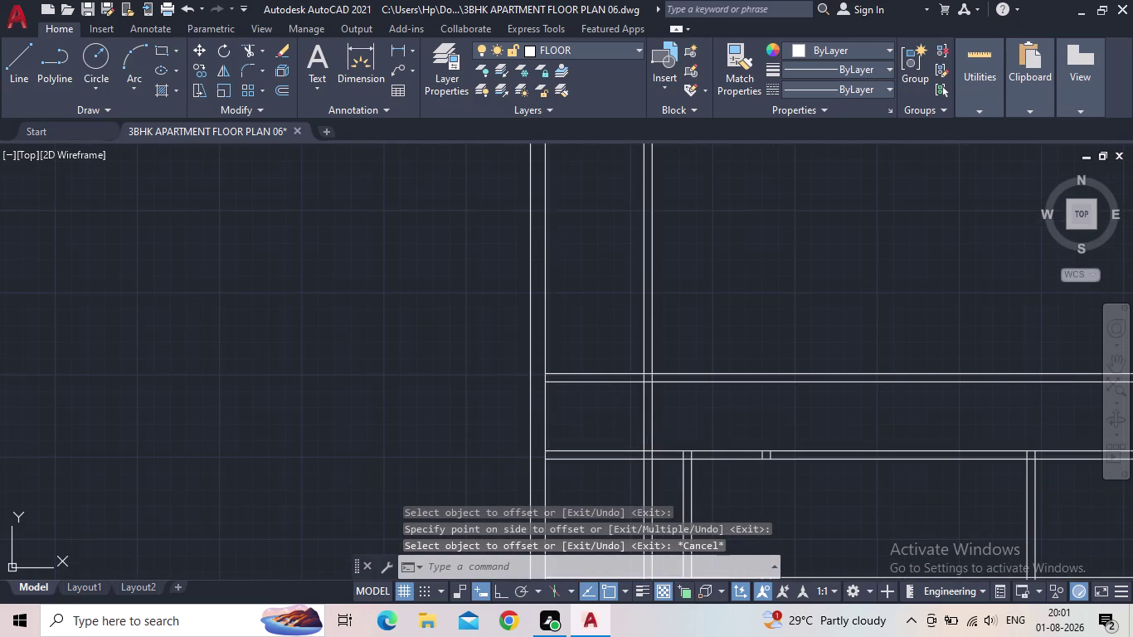
Trim the new vertical wall lines back where they cross the horizontal walls.
click(663, 343)
click(617, 344)
scroll(down, 3)
middle_drag(626, 383, 632, 377)
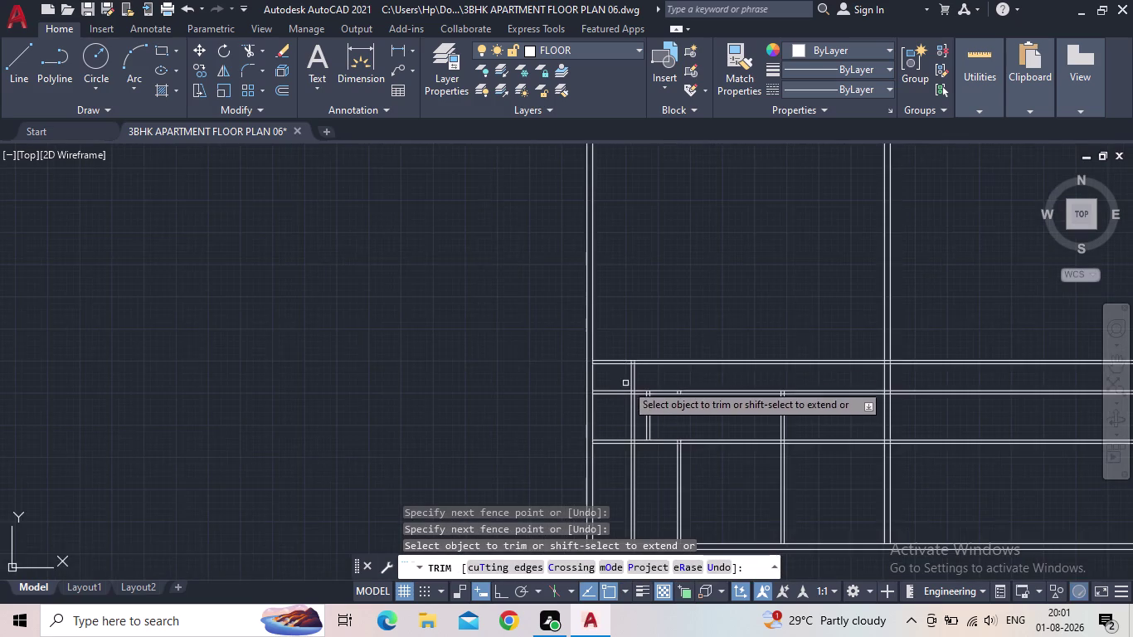
middle_drag(632, 376, 640, 345)
scroll(up, 3)
scroll(up, 3)
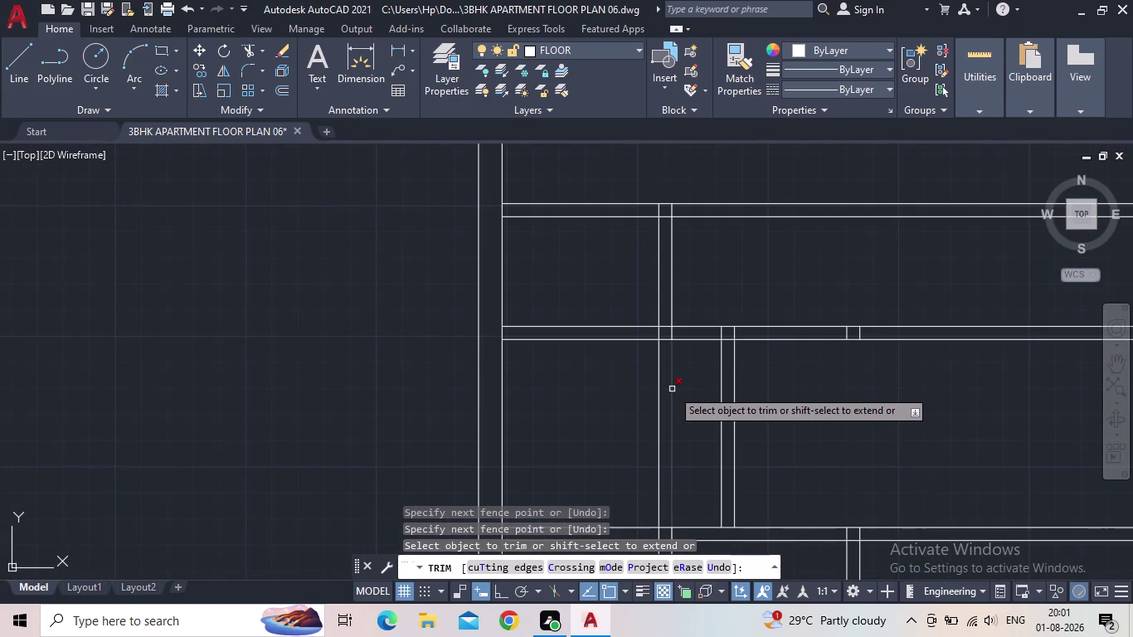
click(682, 385)
click(634, 385)
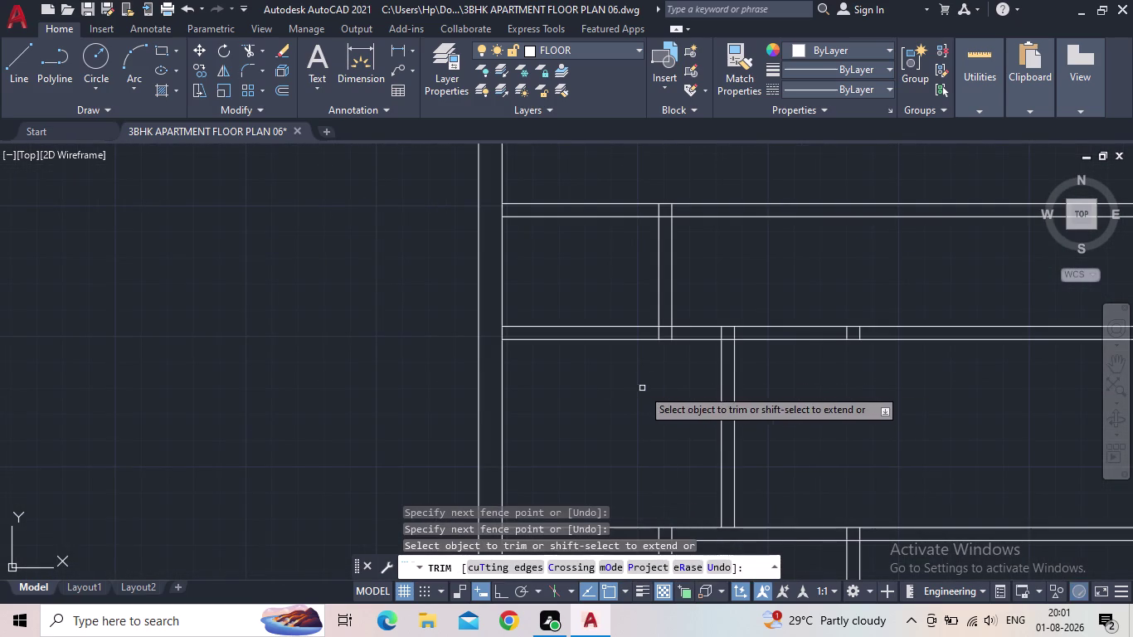
middle_drag(644, 382, 657, 332)
scroll(down, 3)
scroll(down, 3)
key(Escape)
Window-select and delete the two leftover wall-line pieces.
drag(695, 457, 682, 452)
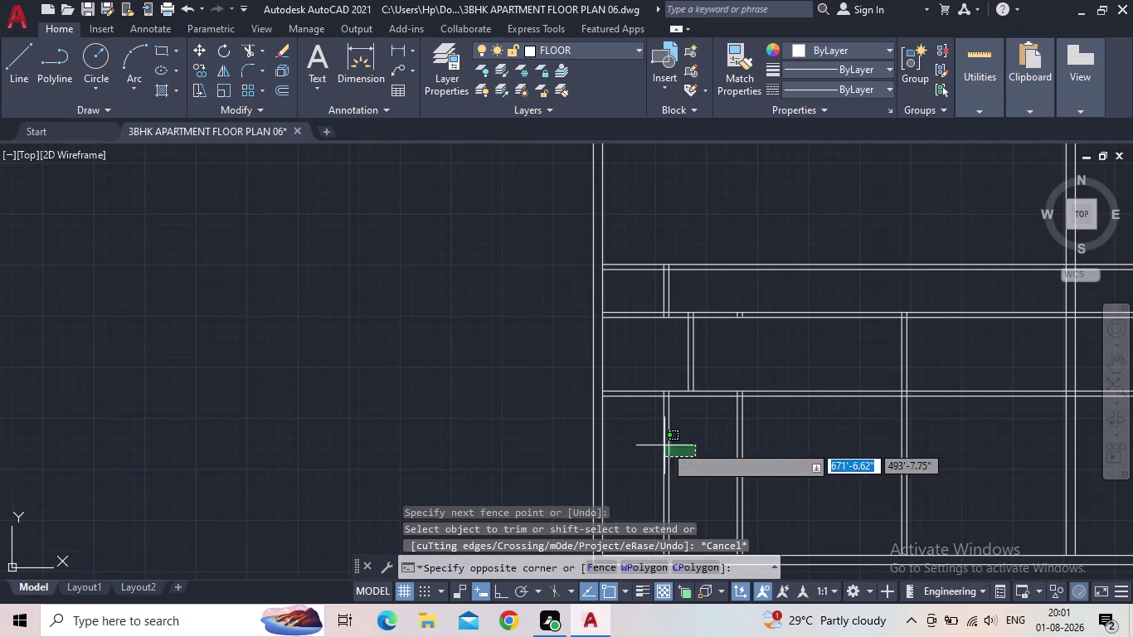
click(651, 444)
key(Delete)
scroll(down, 3)
middle_drag(683, 448, 703, 414)
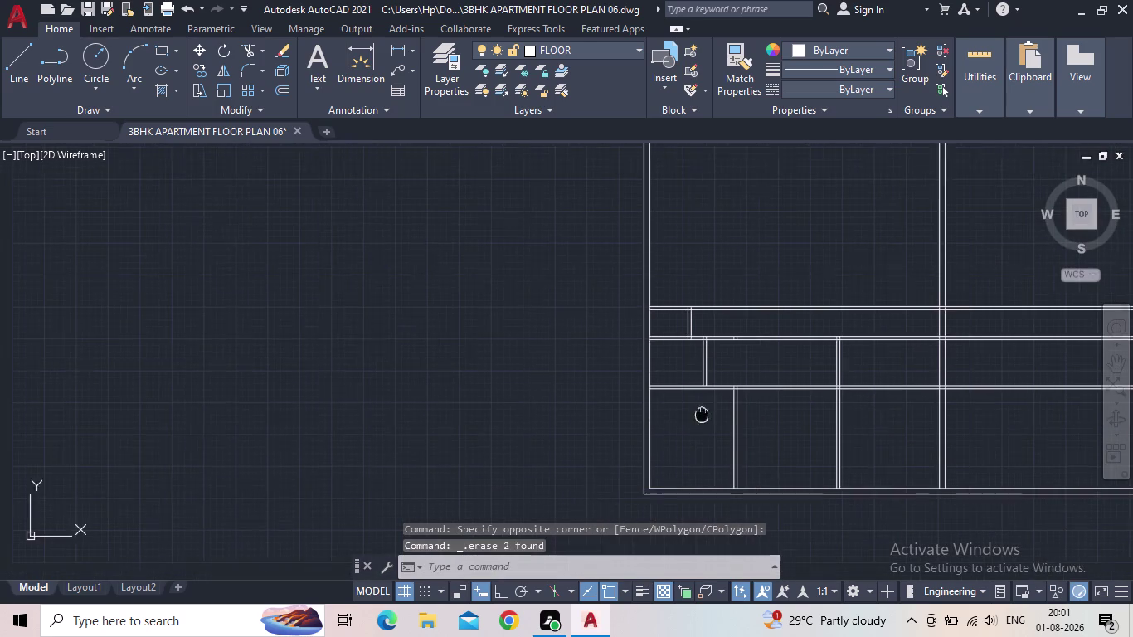
middle_drag(704, 414, 704, 410)
scroll(up, 3)
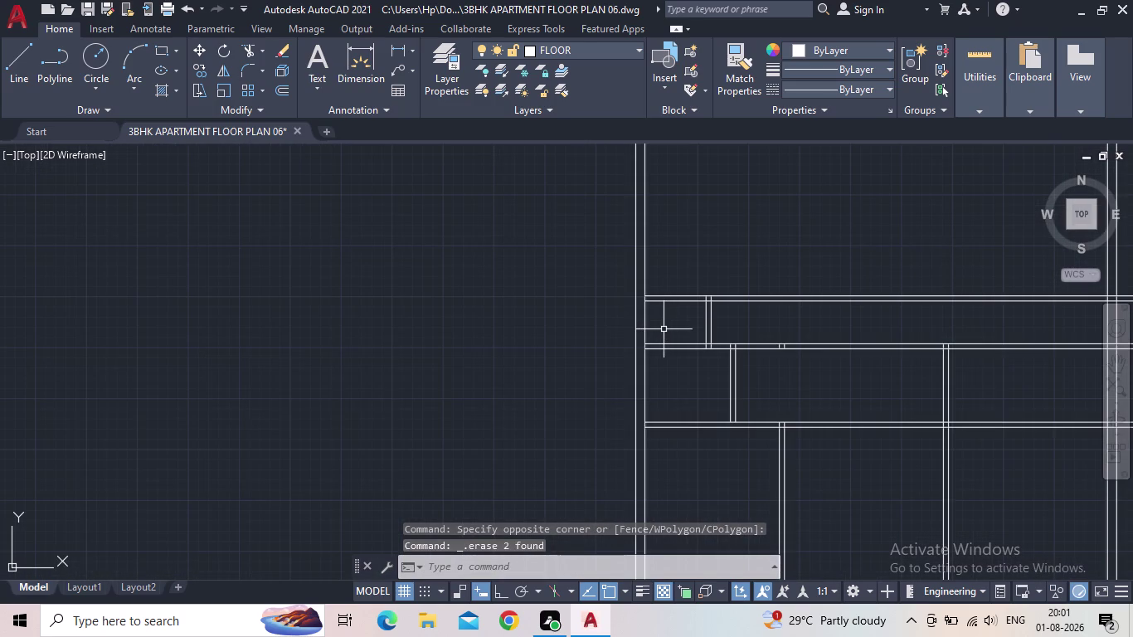
middle_drag(683, 322, 644, 362)
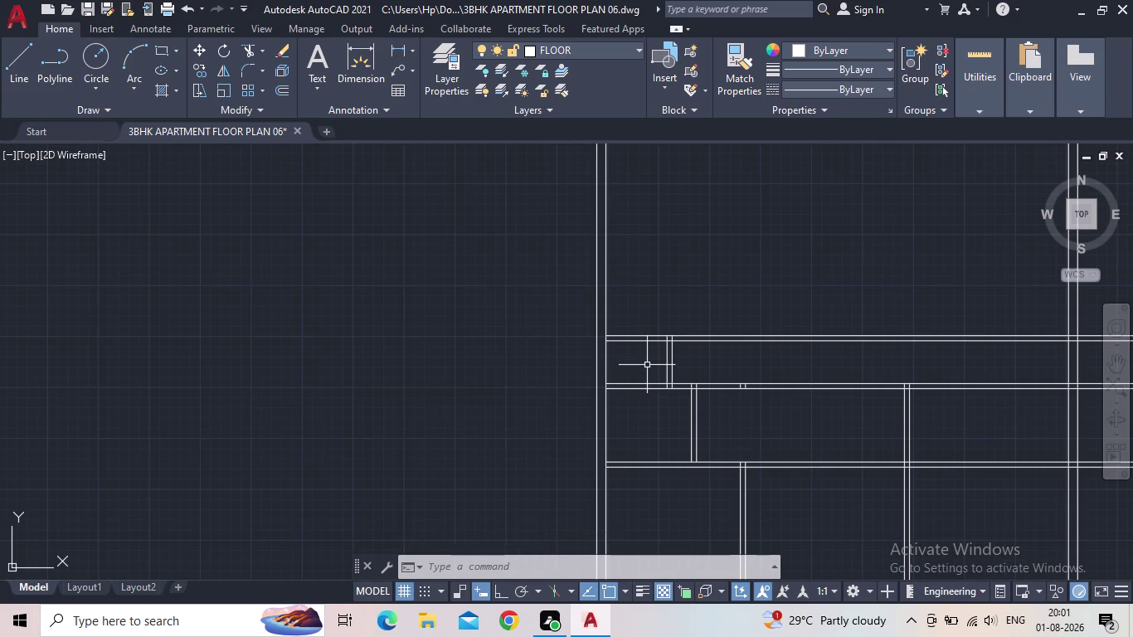
middle_click(648, 365)
scroll(up, 3)
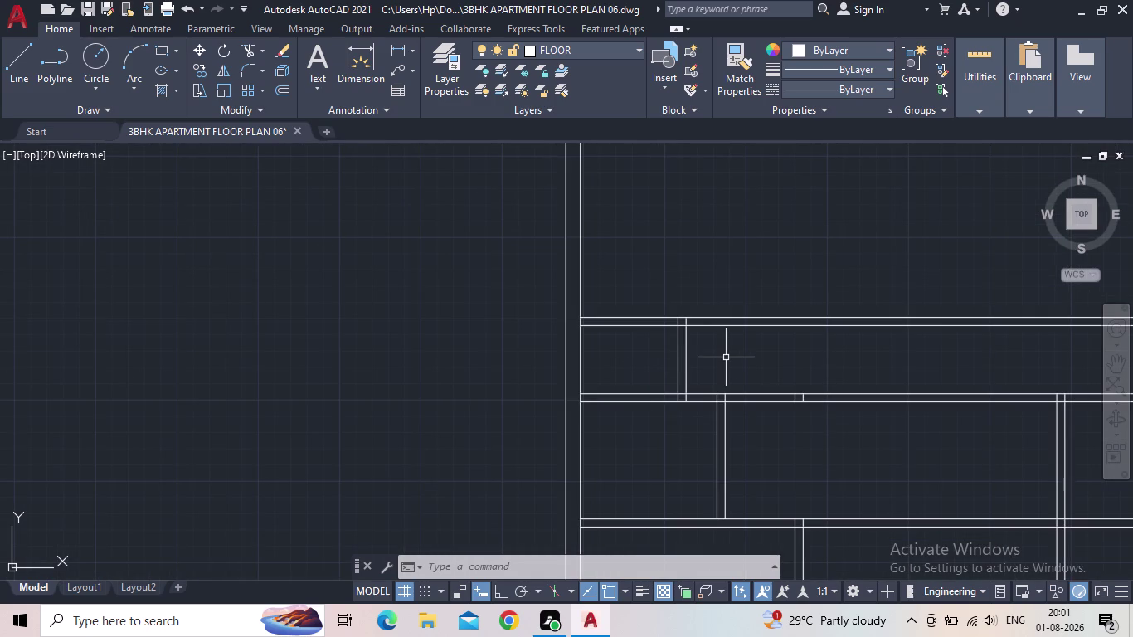
scroll(up, 3)
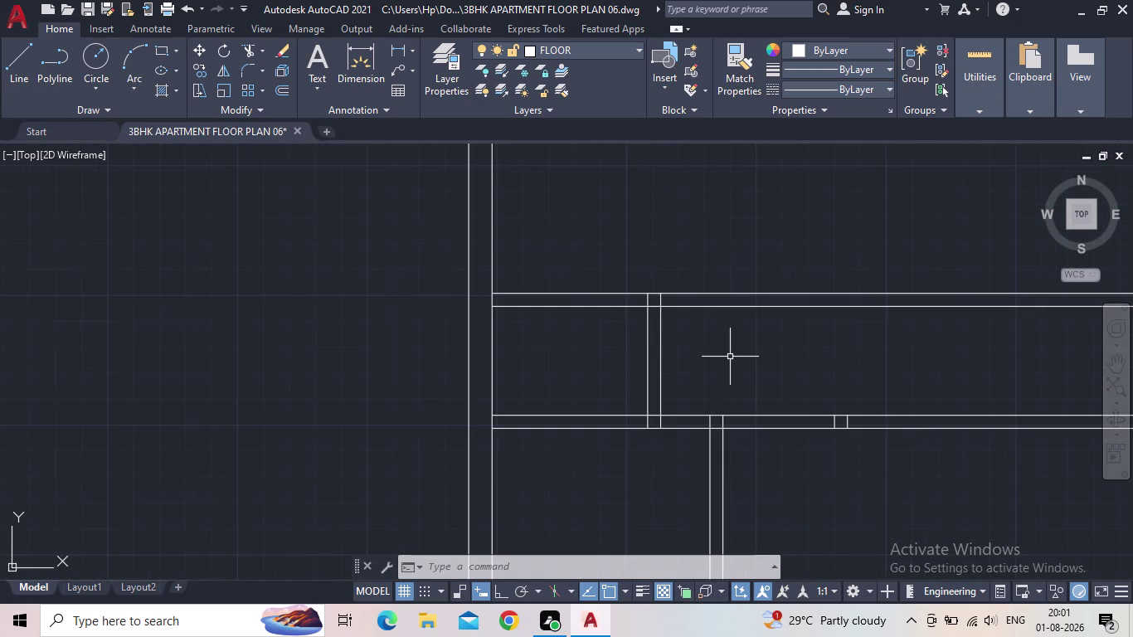
Fence-trim the remaining wall lines at the junction to finish the clean-up.
text(TR)
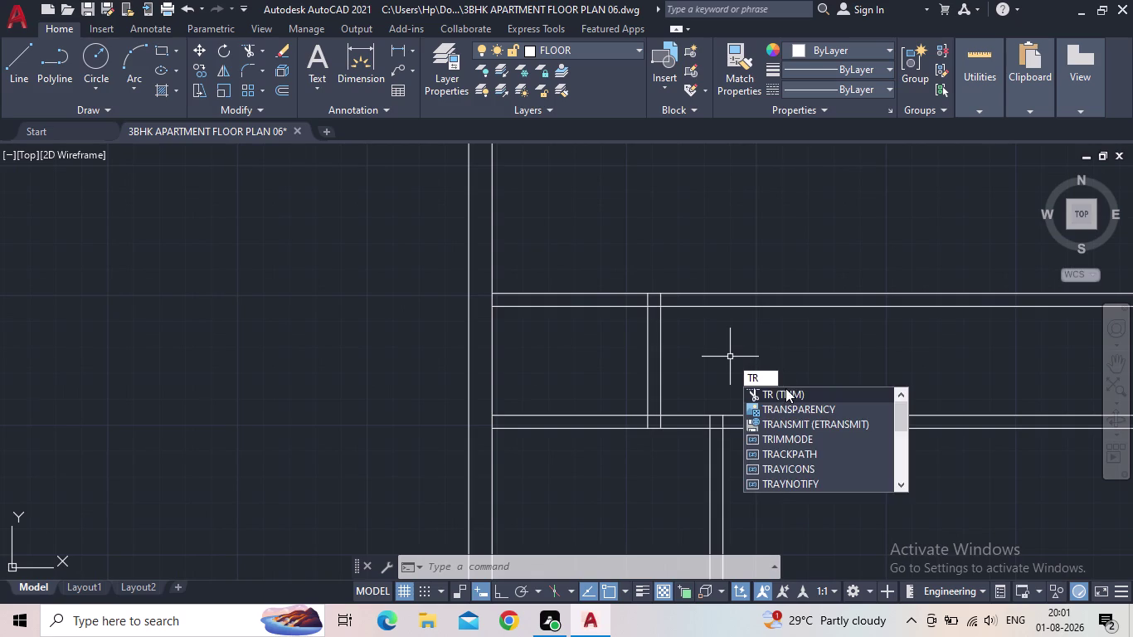
click(786, 388)
scroll(up, 3)
click(848, 413)
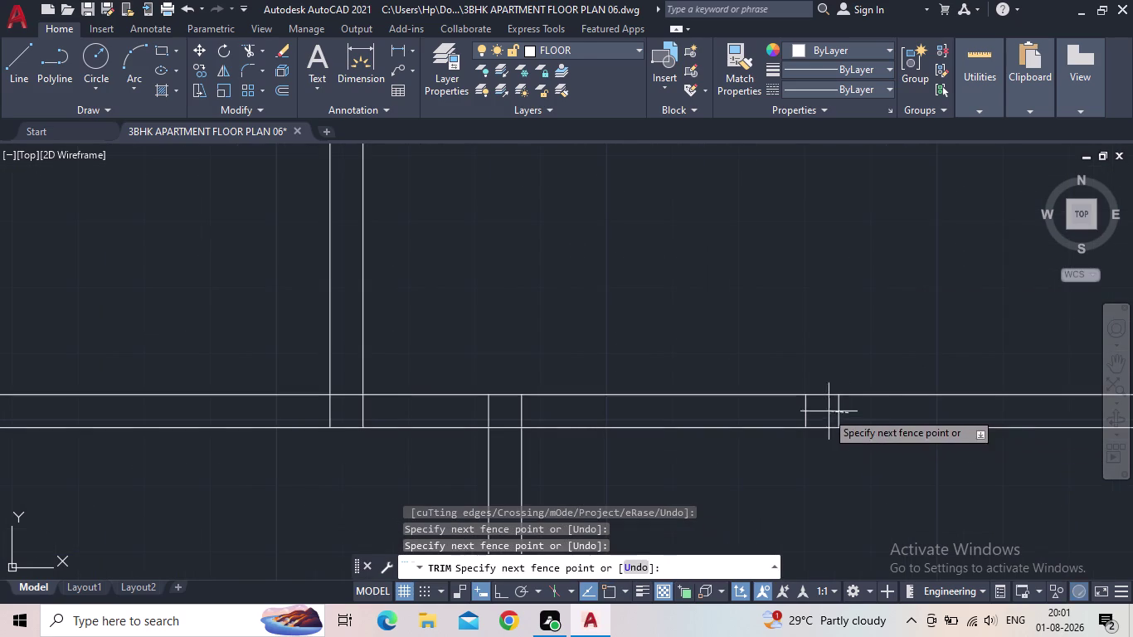
click(785, 411)
scroll(down, 3)
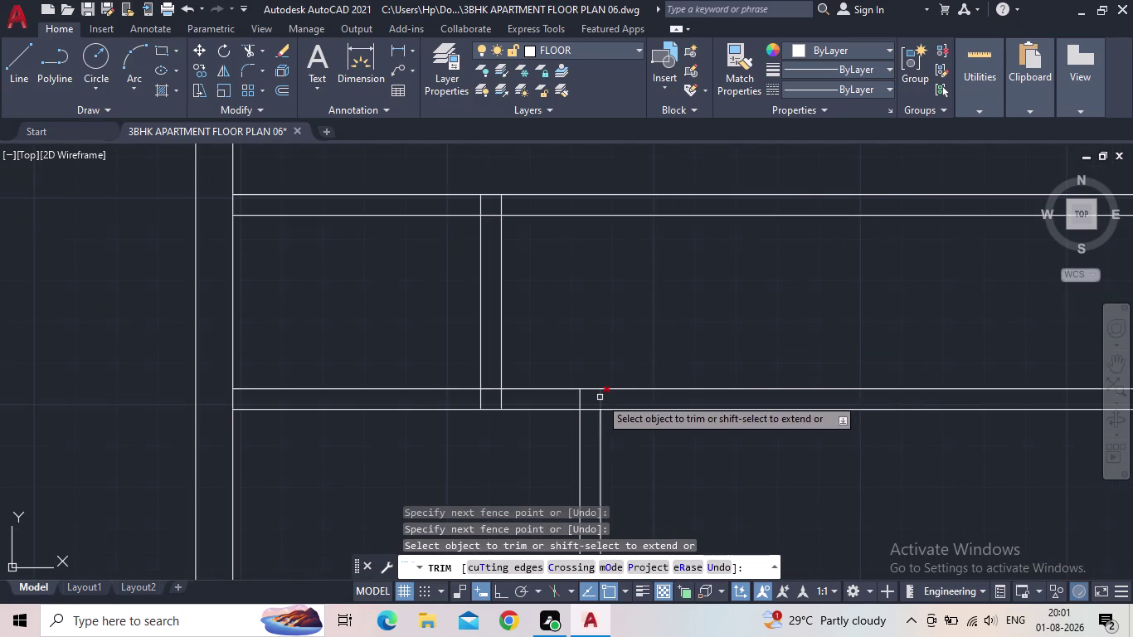
key(Escape)
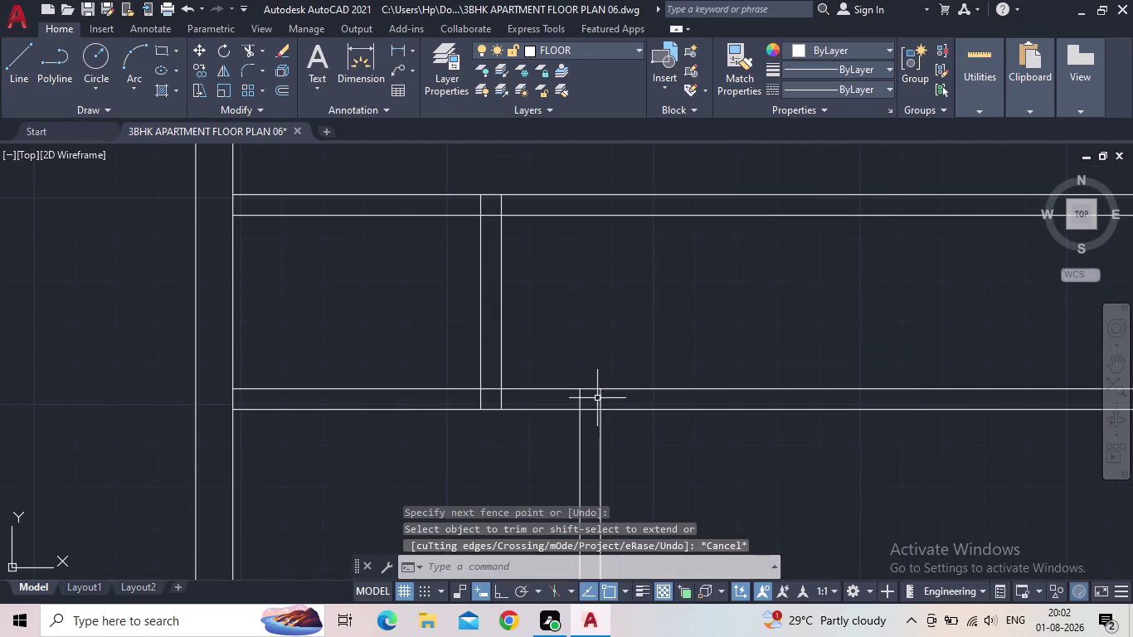
scroll(down, 3)
middle_drag(654, 337, 767, 400)
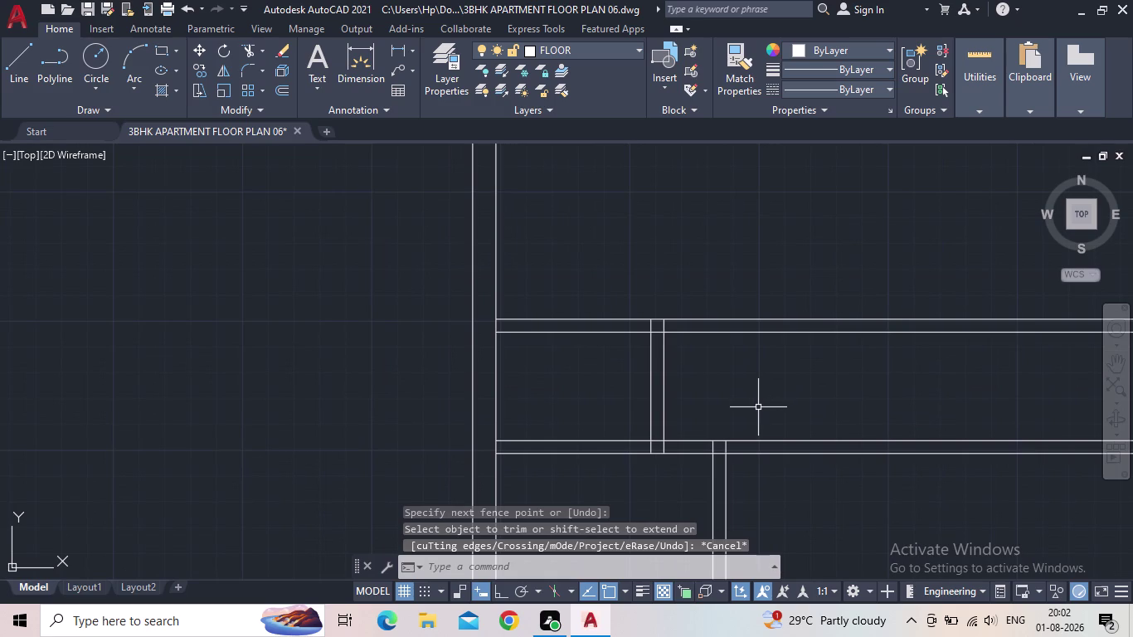